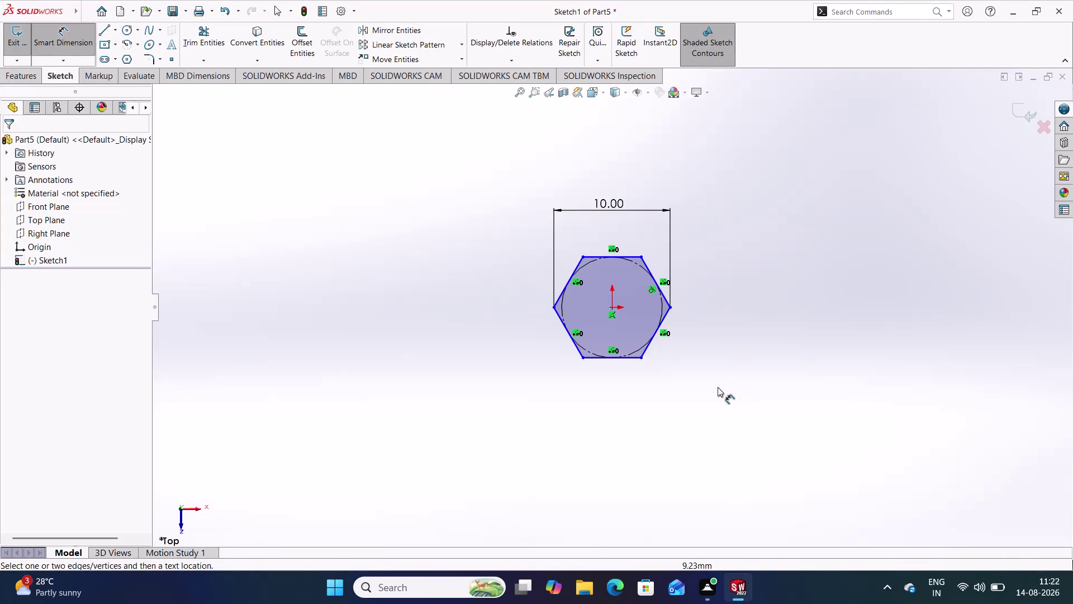
Add a Horizontal relation between the hexagon's left and right corners and close the sketch.
click(717, 387)
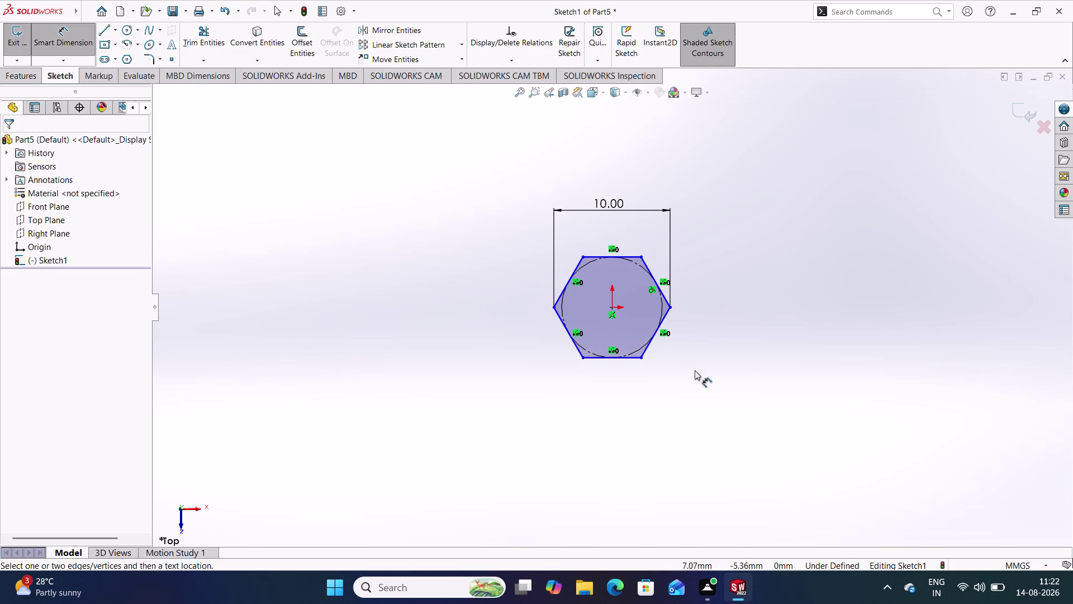
right_drag(711, 385, 715, 238)
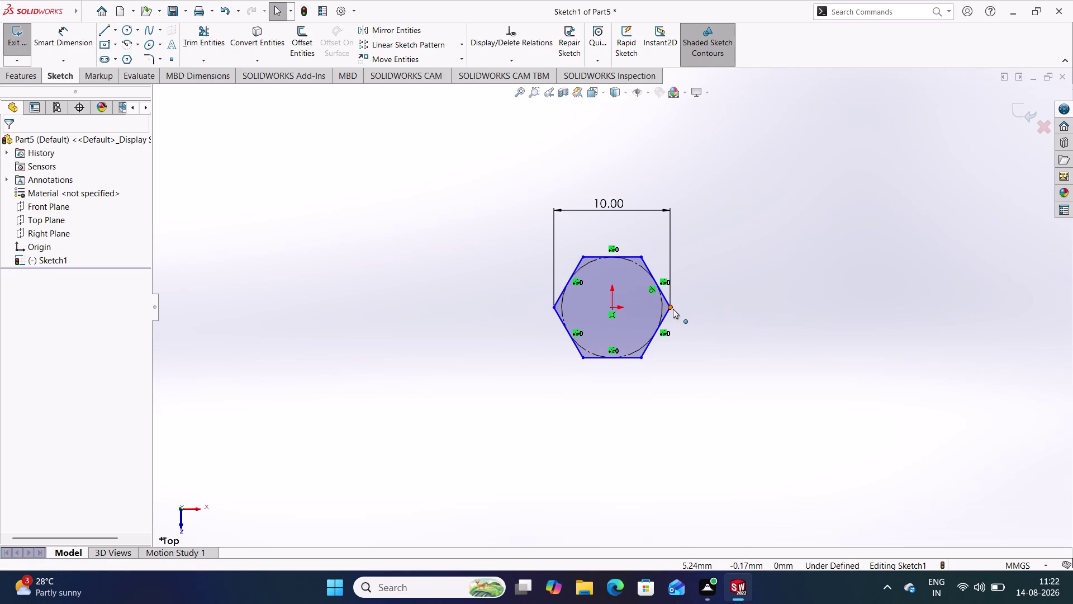
click(673, 309)
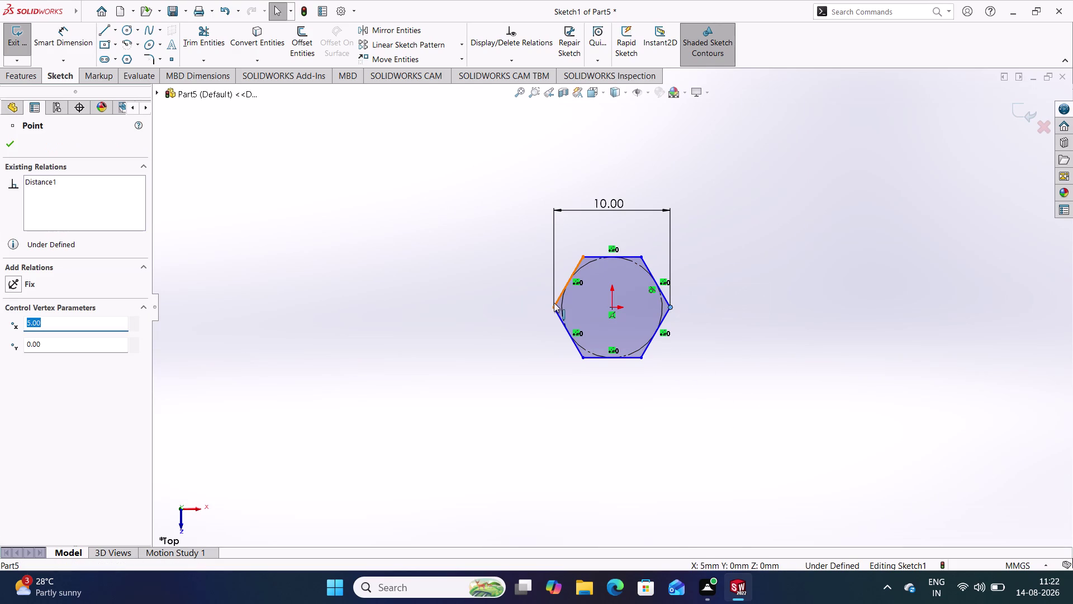
click(555, 308)
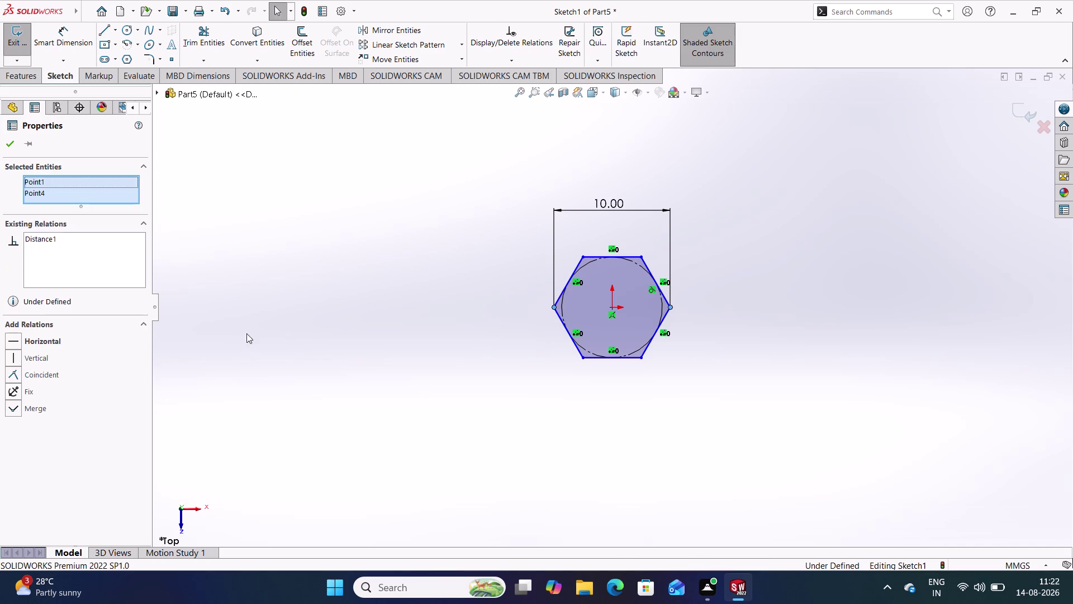
click(40, 343)
click(357, 304)
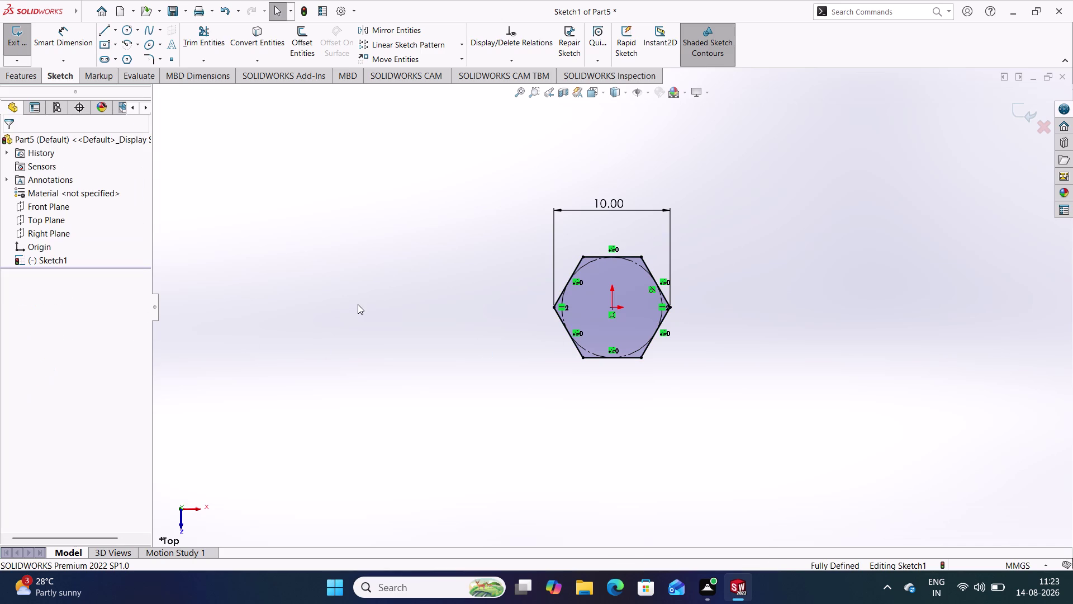
click(1022, 122)
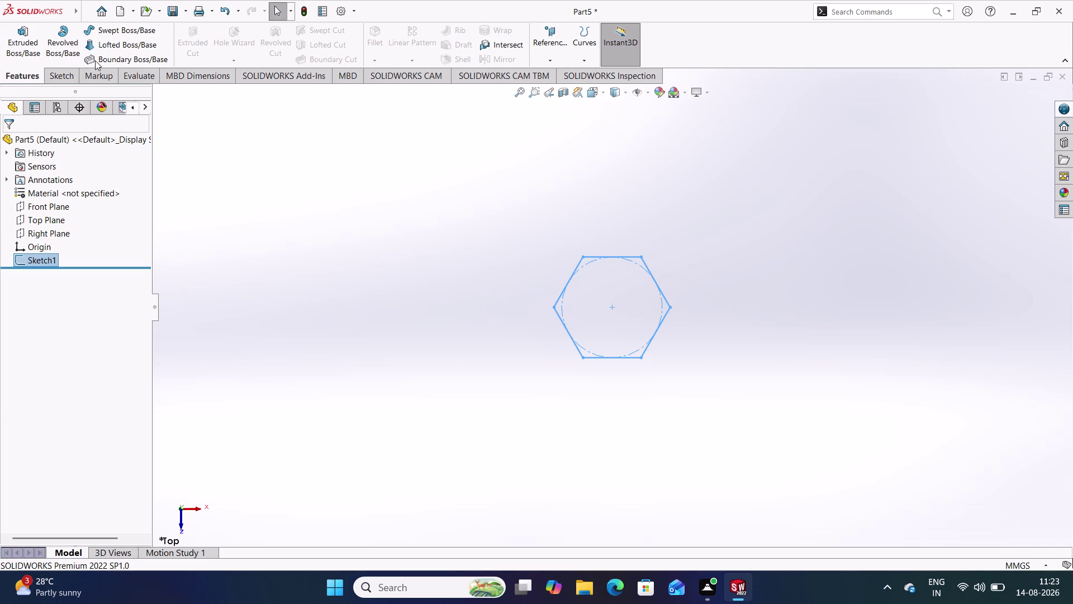
Reopen the sketch, move the 10.00 width dimension higher above the hexagon, and exit.
double_click(658, 284)
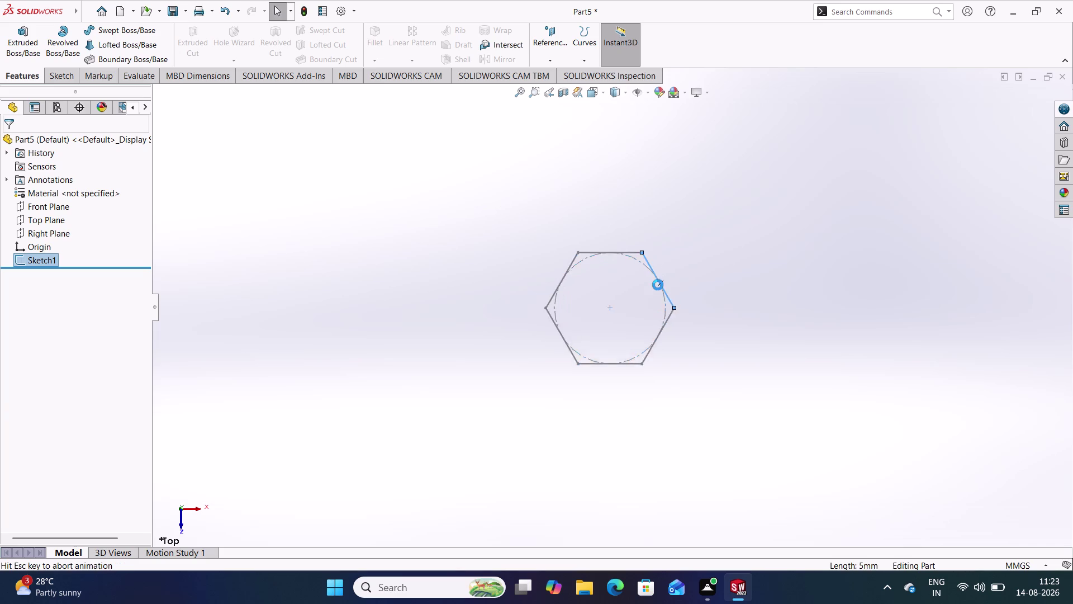
scroll(up, 3)
scroll(up, 3)
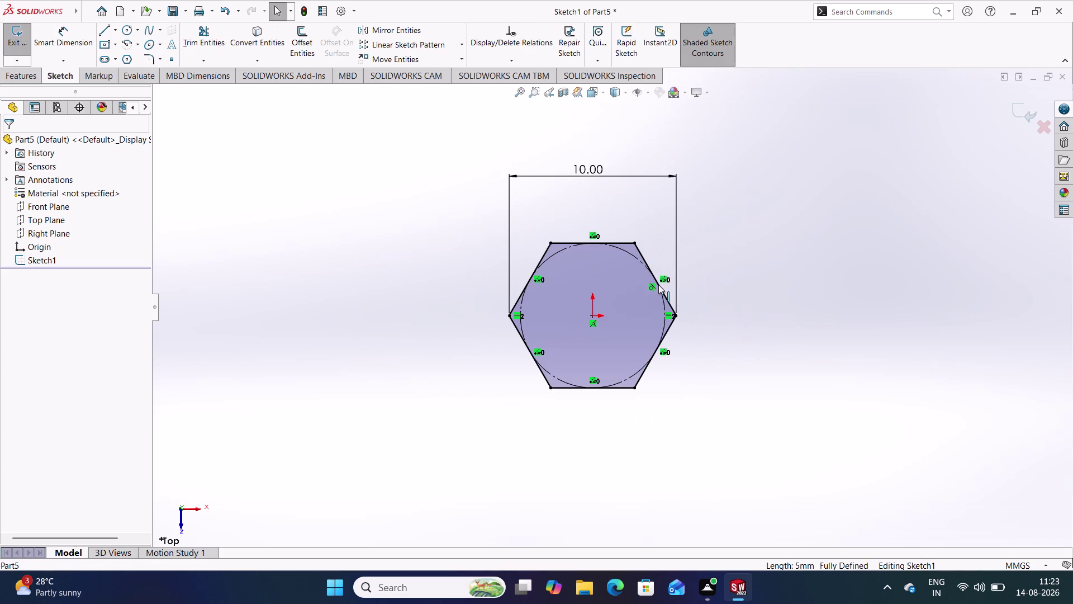
click(747, 257)
drag(589, 168, 594, 195)
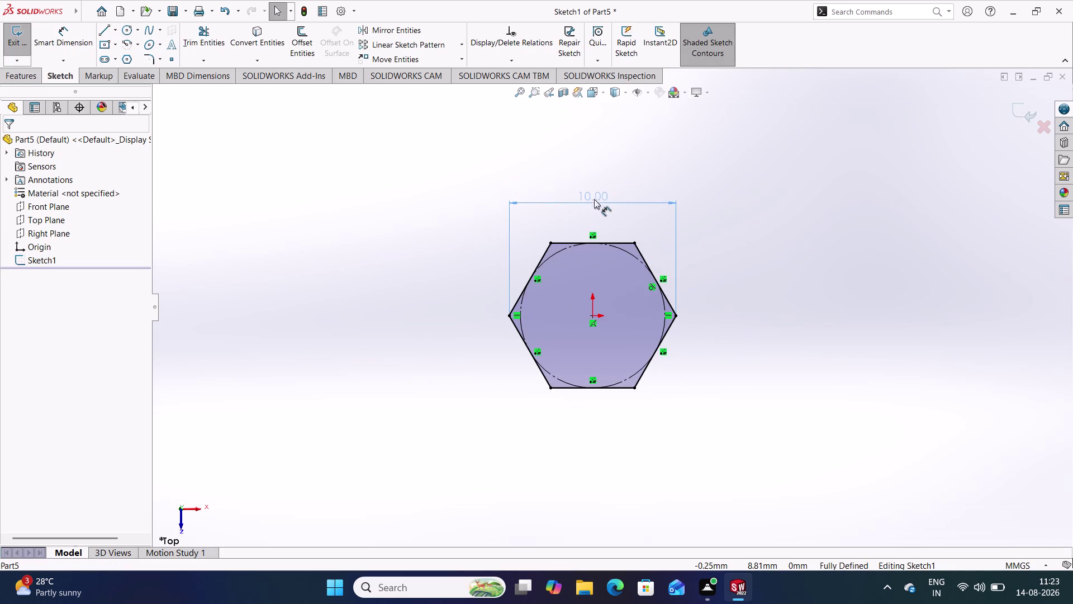
drag(593, 195, 594, 201)
click(854, 212)
click(1020, 119)
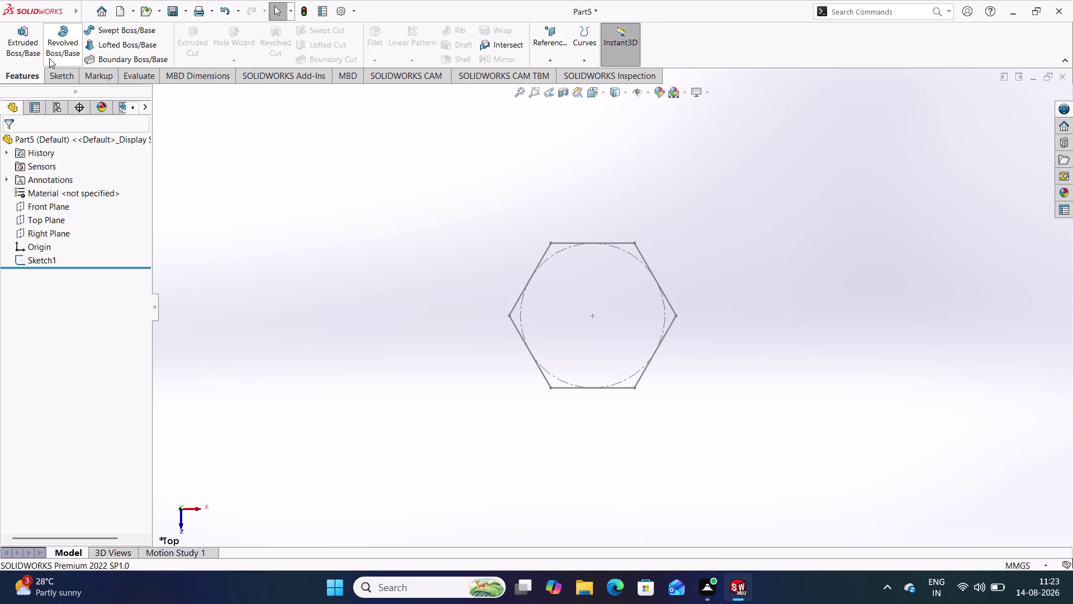
Extrude the hexagon sketch 4 mm in the reversed direction, then select the head's top face.
click(21, 48)
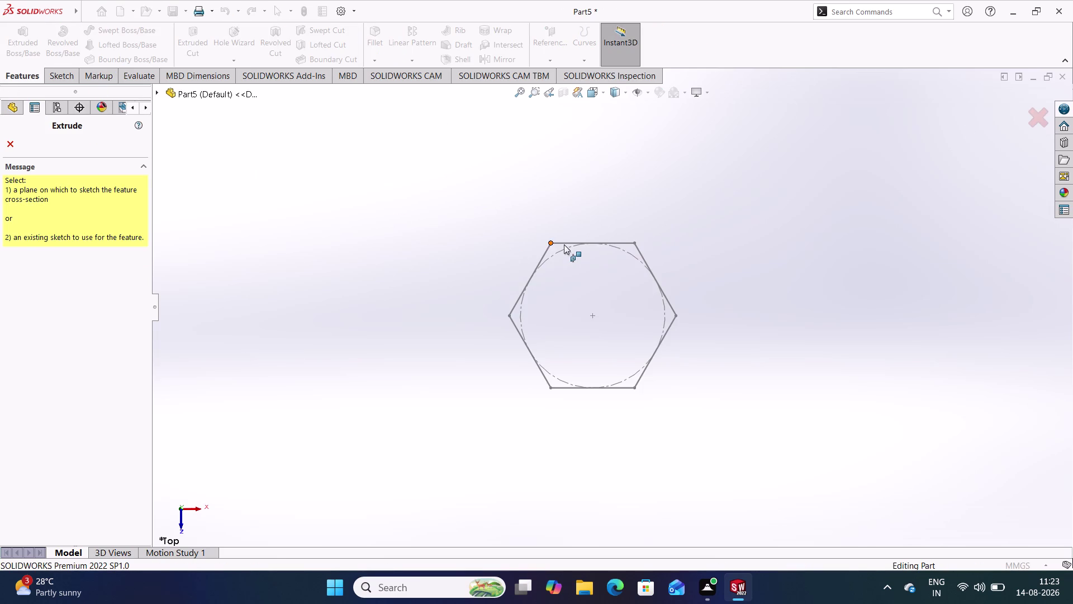
click(564, 244)
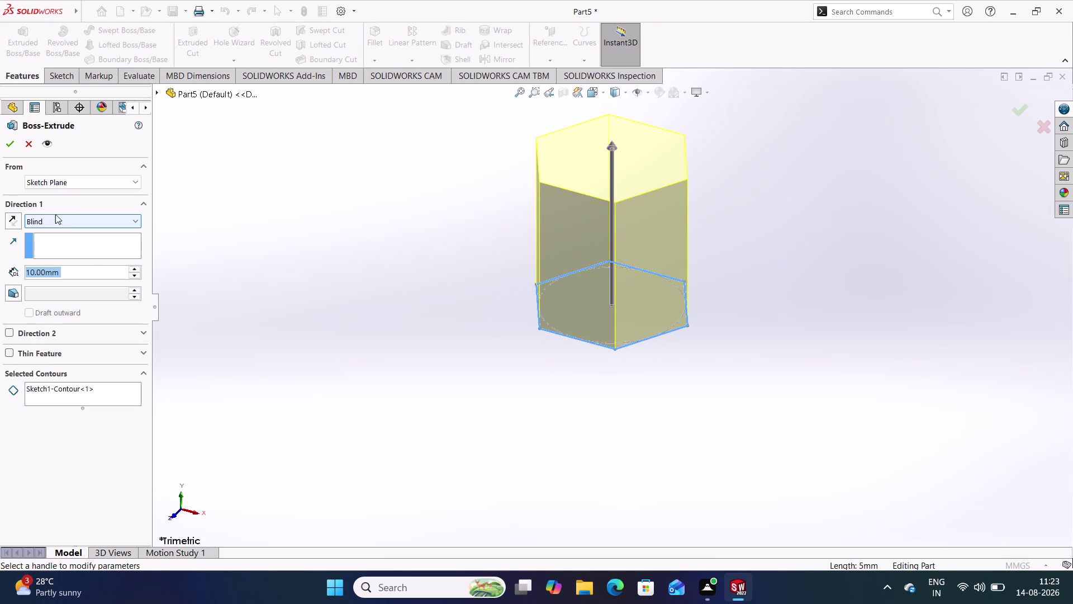
click(11, 228)
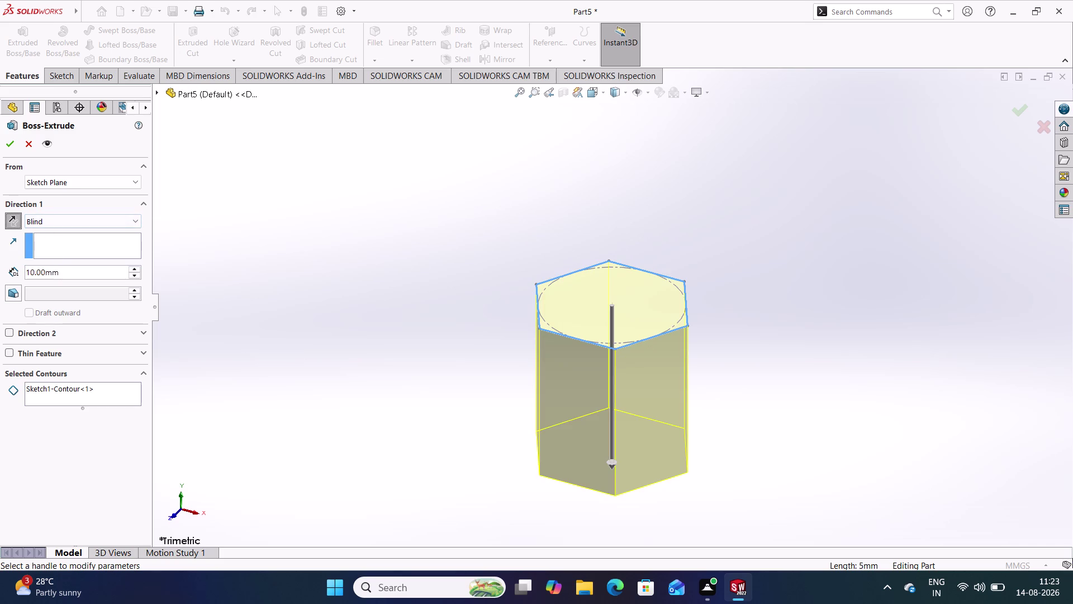
drag(63, 273, 14, 272)
key(4)
key(Return)
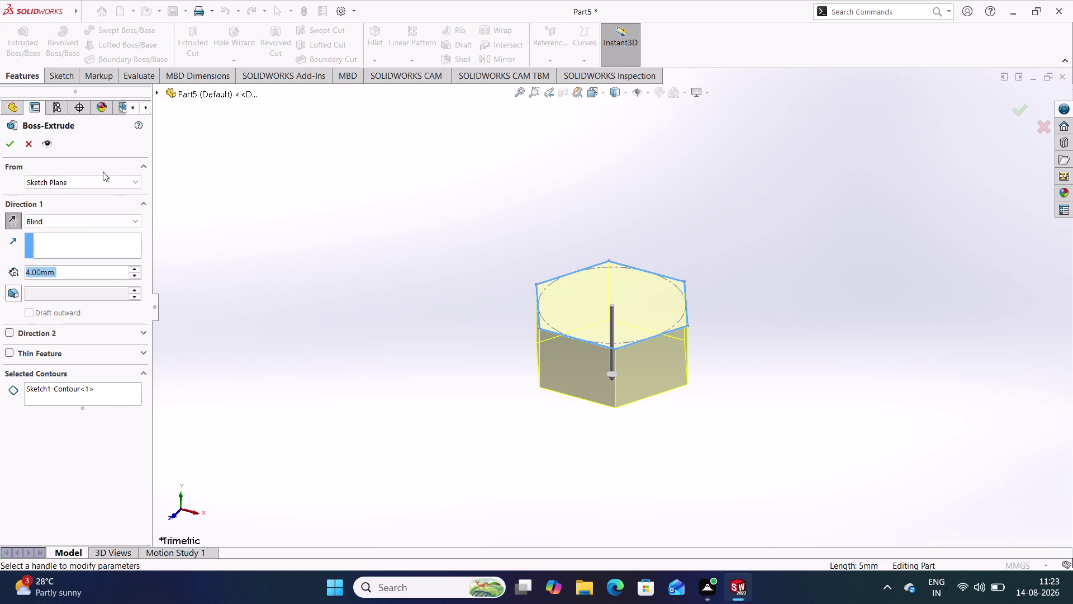
click(795, 235)
click(1020, 108)
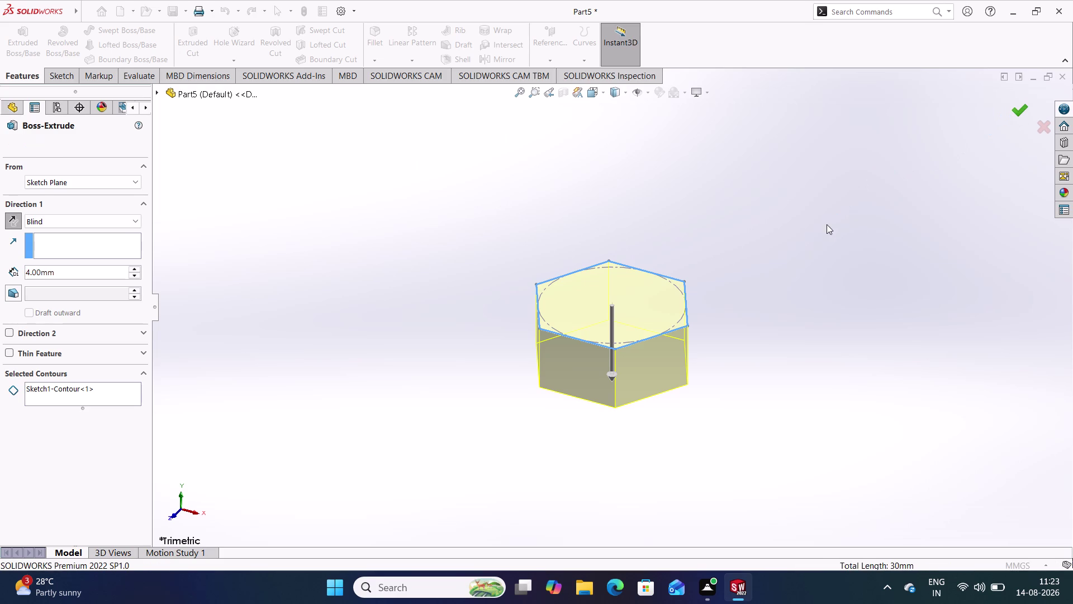
click(788, 254)
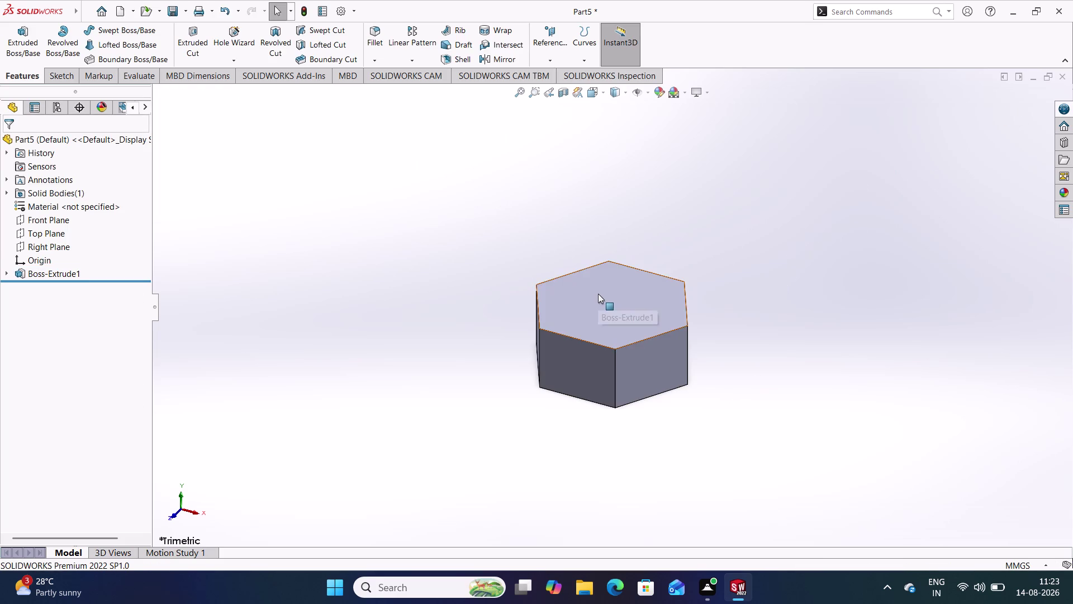
click(598, 294)
Start a sketch on the head's top face and draw a circle centred on the origin.
click(648, 263)
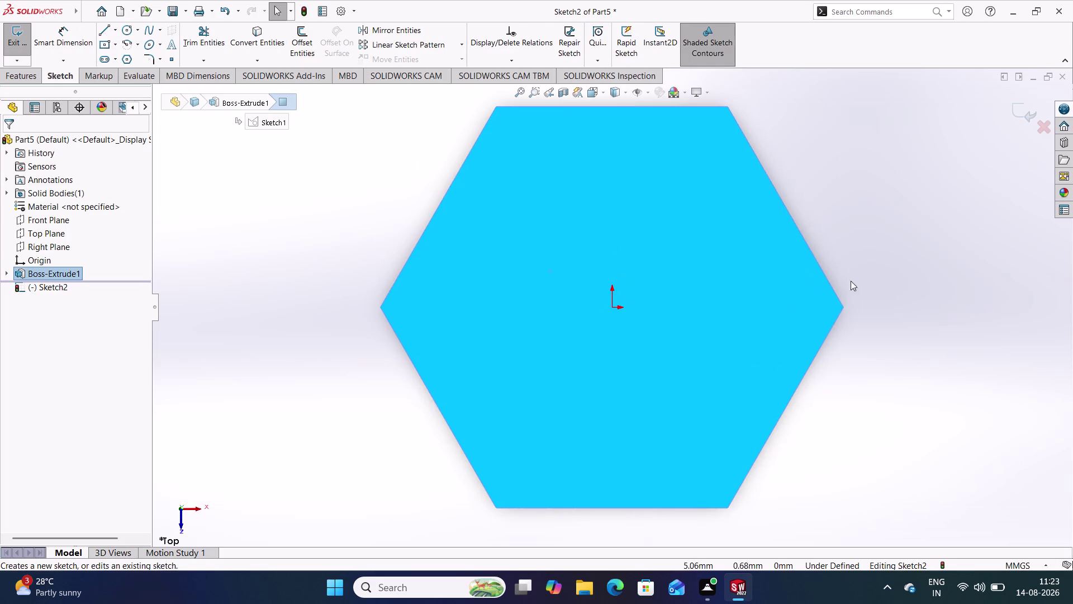
click(883, 303)
scroll(up, 3)
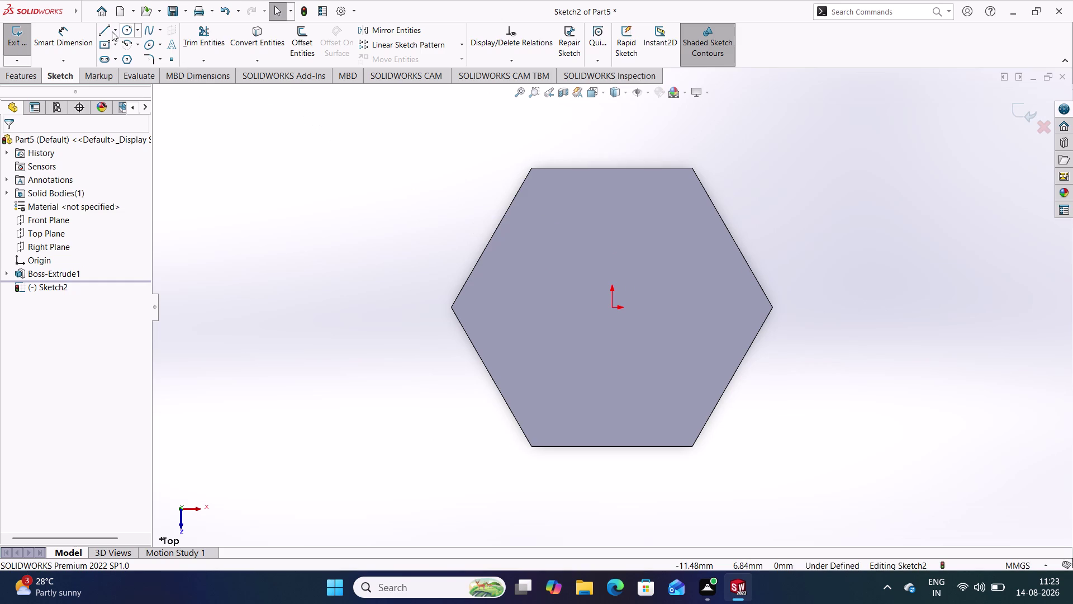
click(124, 26)
click(613, 309)
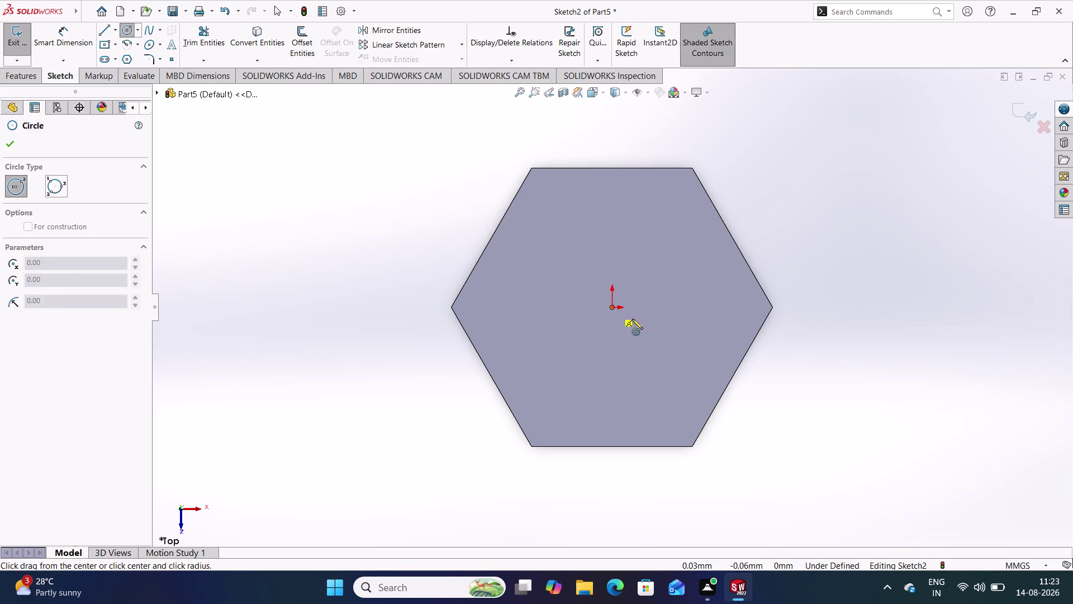
click(653, 354)
right_drag(835, 430, 856, 232)
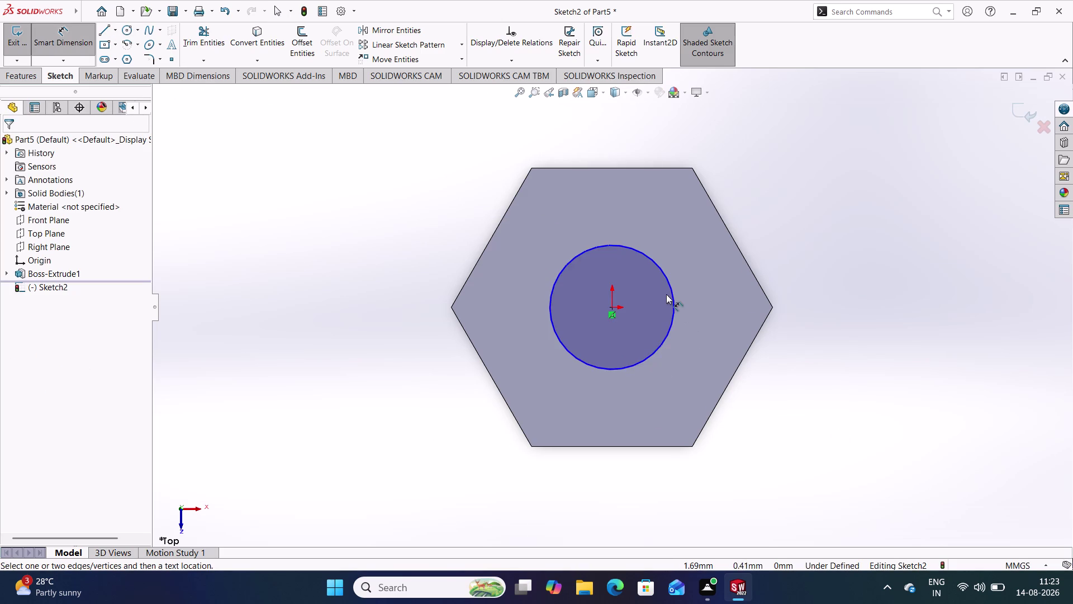
Dimension the circle's diameter at 5 and exit the sketch.
click(671, 290)
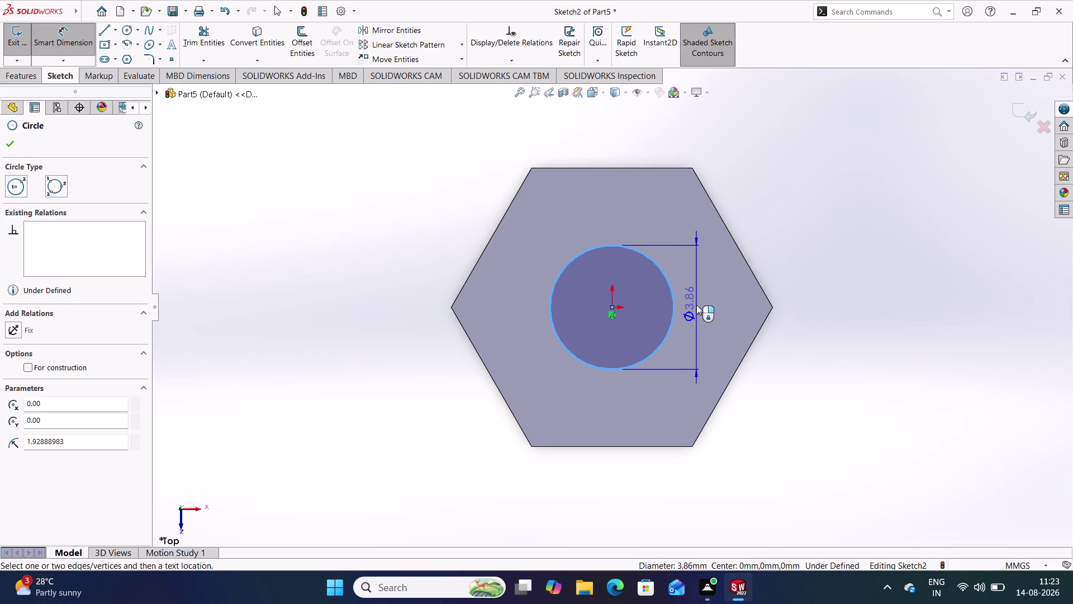
click(697, 304)
key(5)
key(Return)
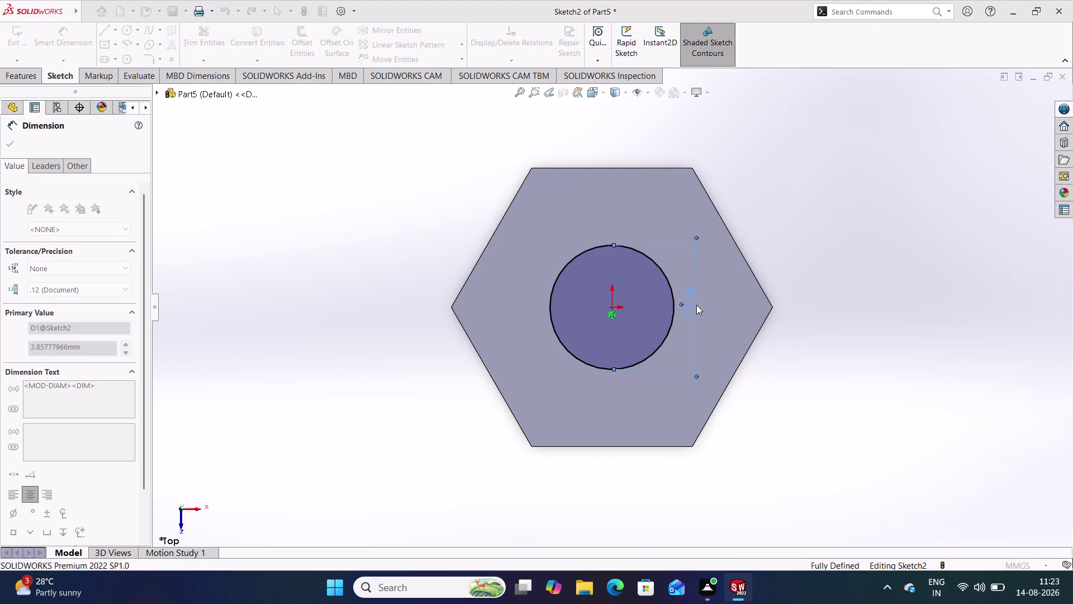
click(1017, 112)
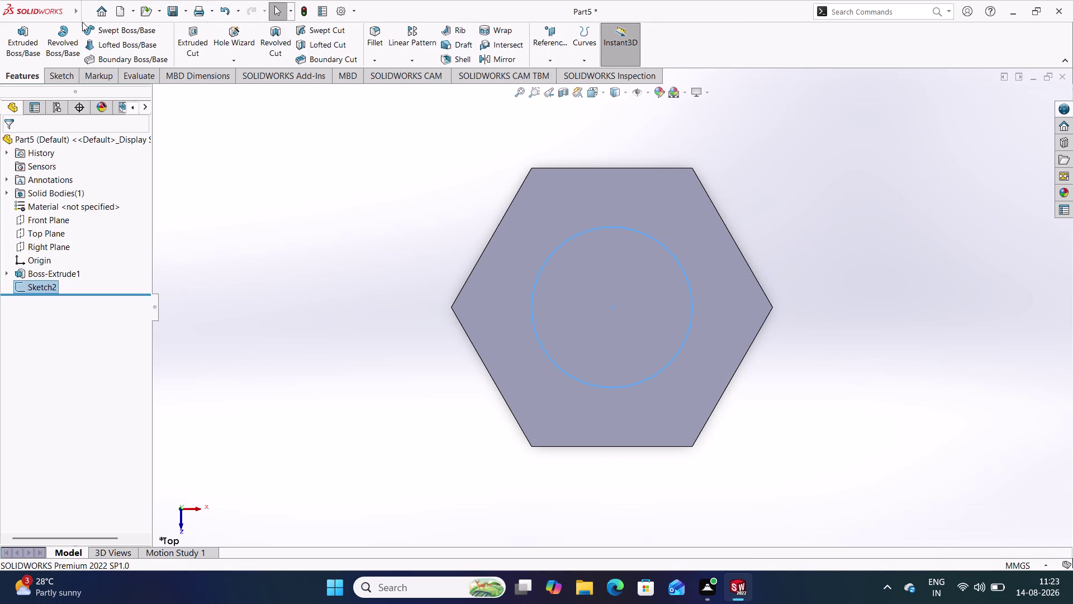
click(27, 44)
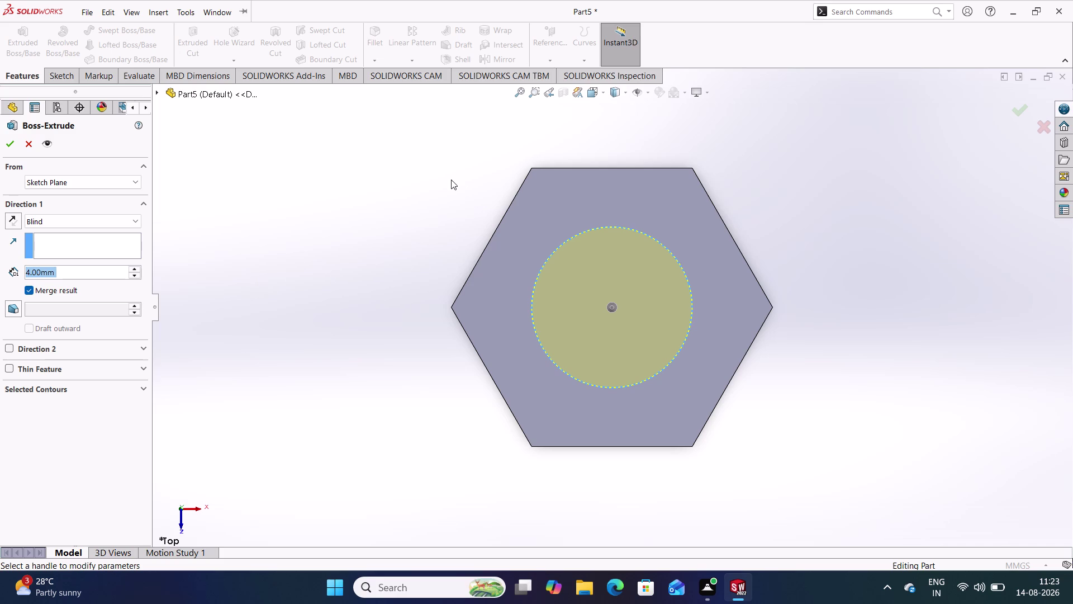
Extrude the circle 13 mm to form the shank, checking the preview in isometric view.
text(13)
key(Return)
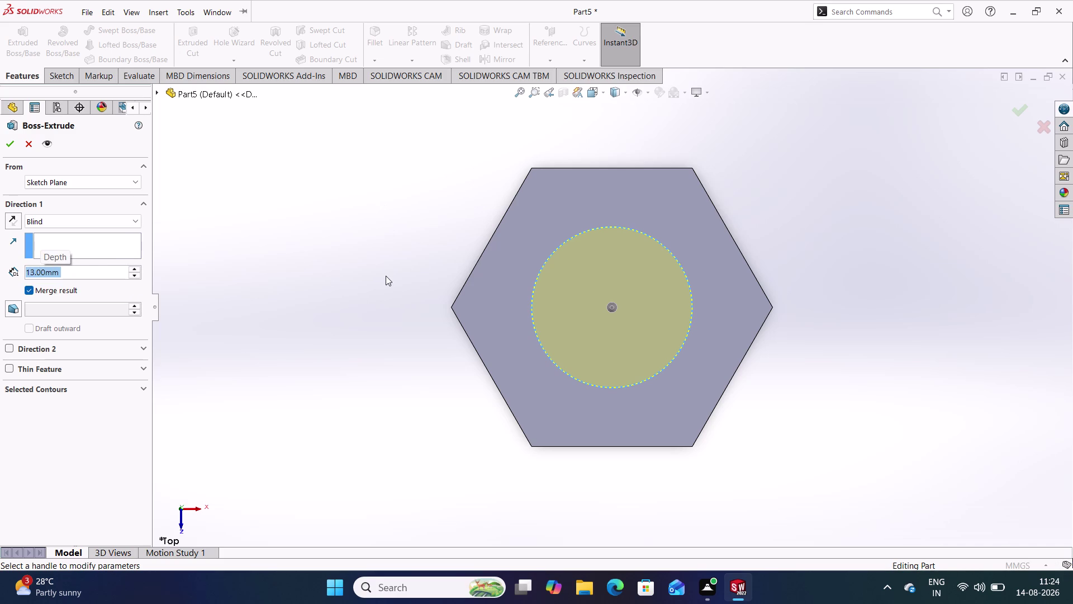
middle_drag(385, 275, 423, 170)
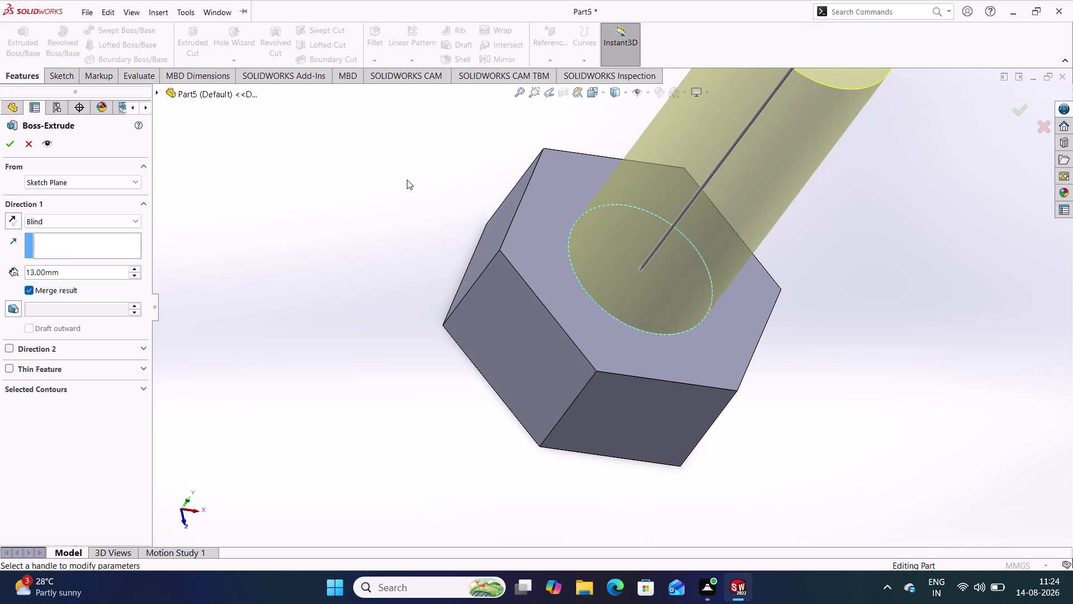
key(ctrl+7)
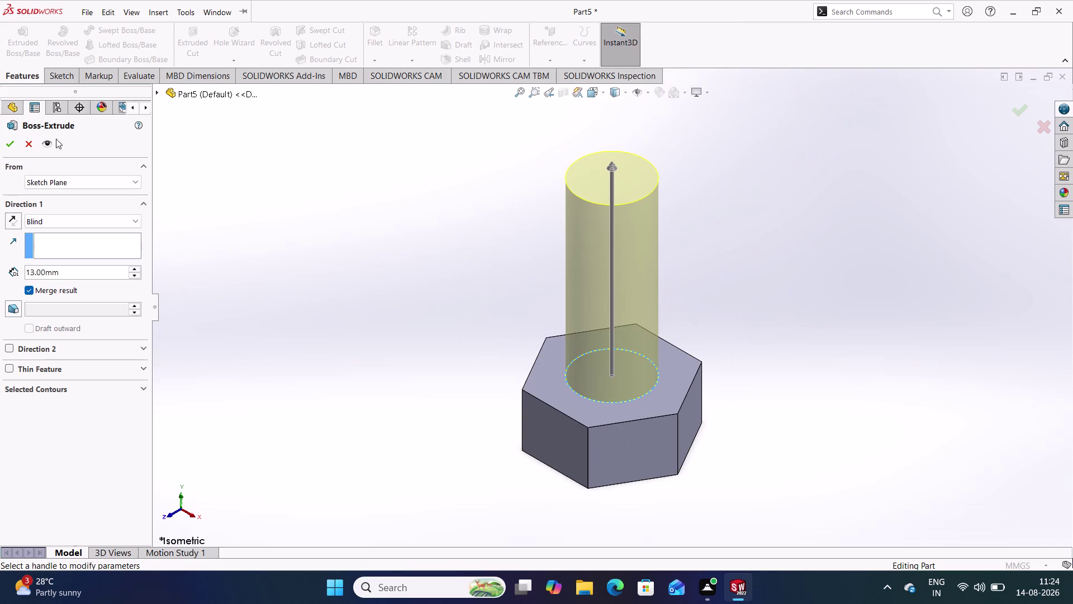
click(10, 217)
click(9, 146)
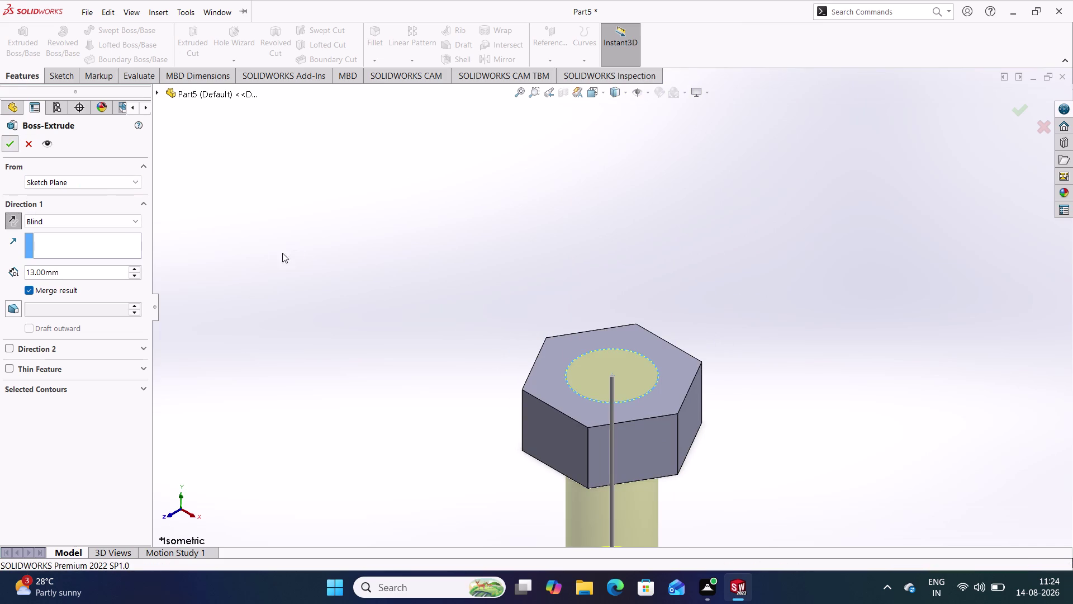
click(718, 274)
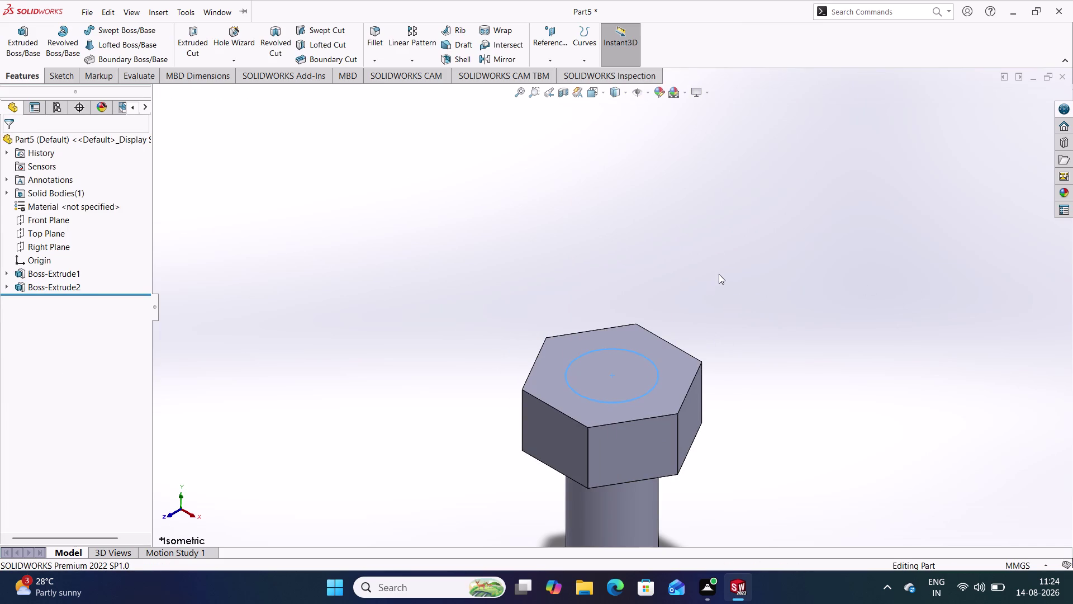
Fit the whole bolt in isometric view and start a sketch on the Front Plane.
key(ctrl+7)
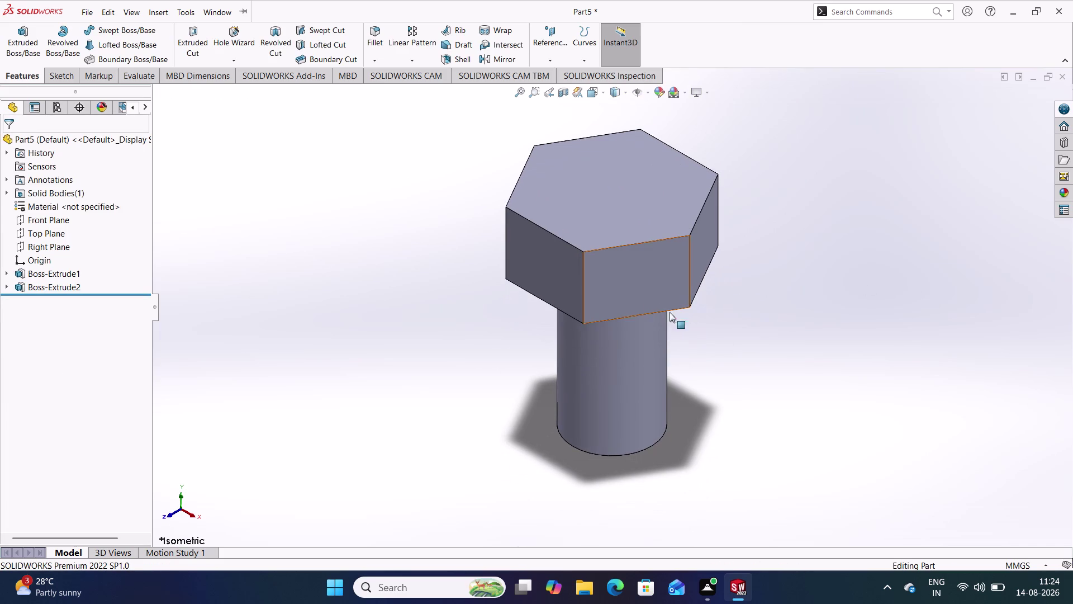
click(786, 351)
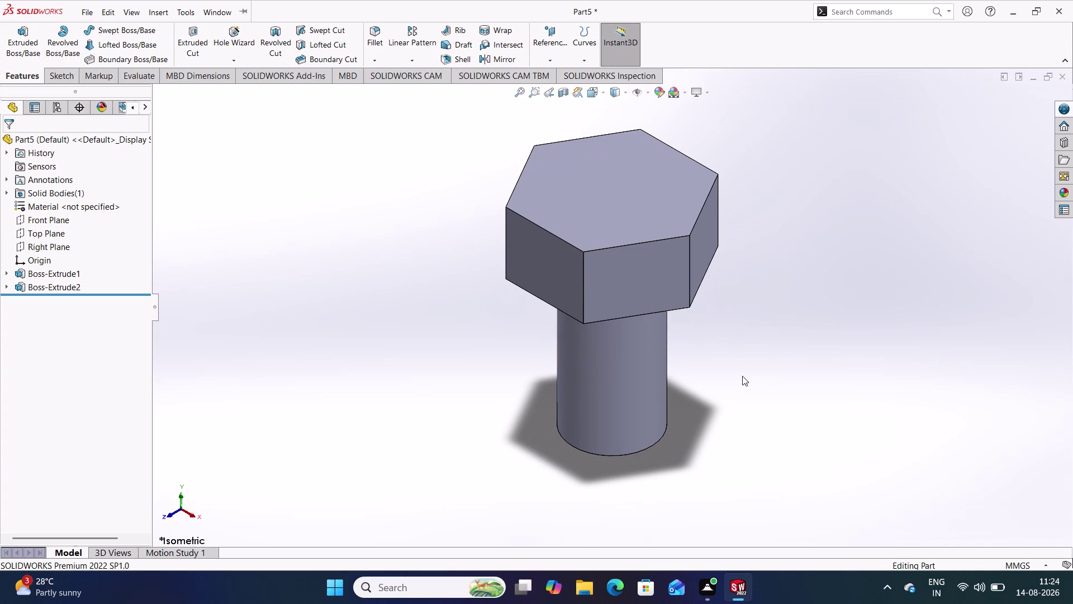
click(64, 220)
click(74, 204)
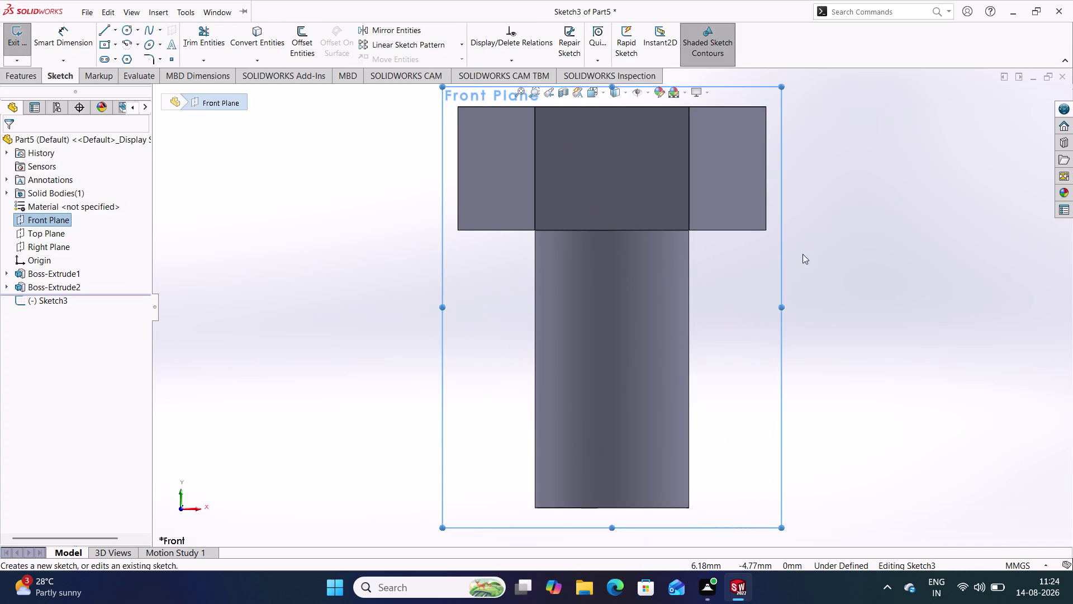
Draw a closed three-line triangle on the Front Plane to the right of the bolt head.
click(836, 260)
scroll(up, 3)
scroll(up, 3)
scroll(down, 3)
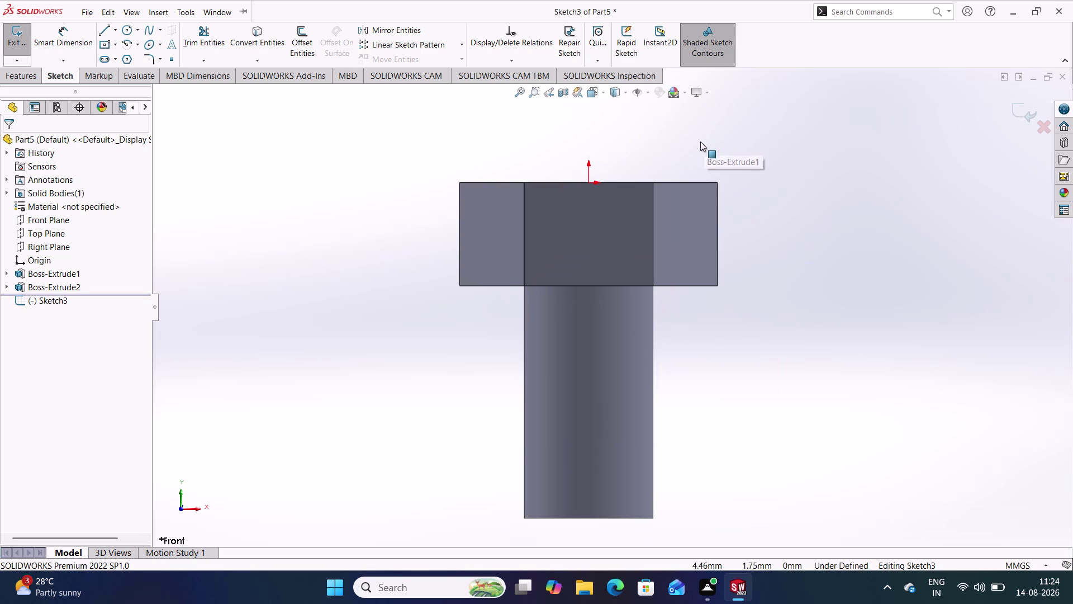
click(104, 29)
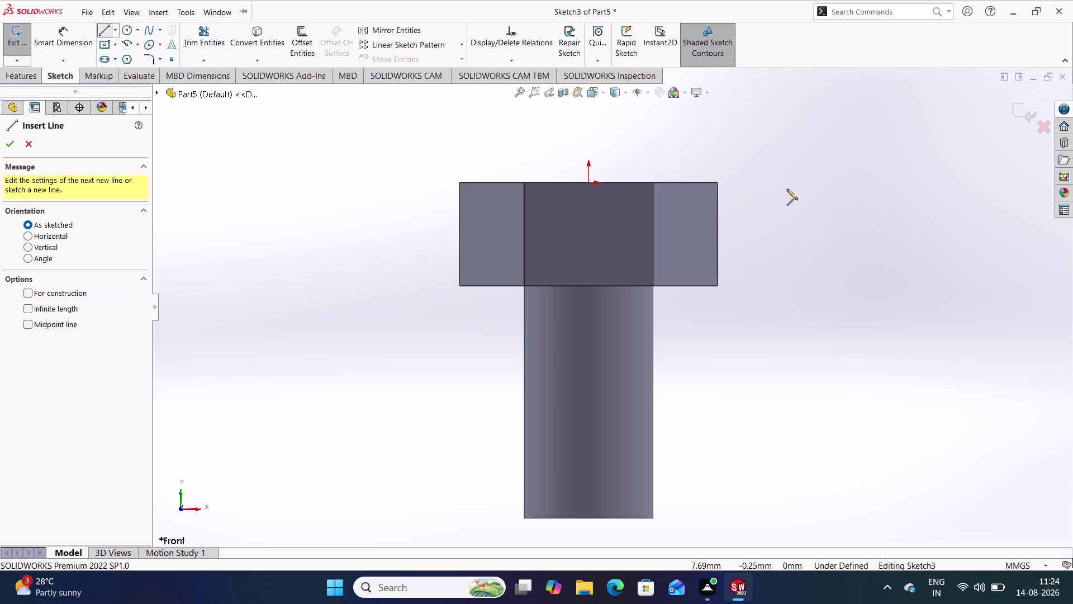
click(787, 189)
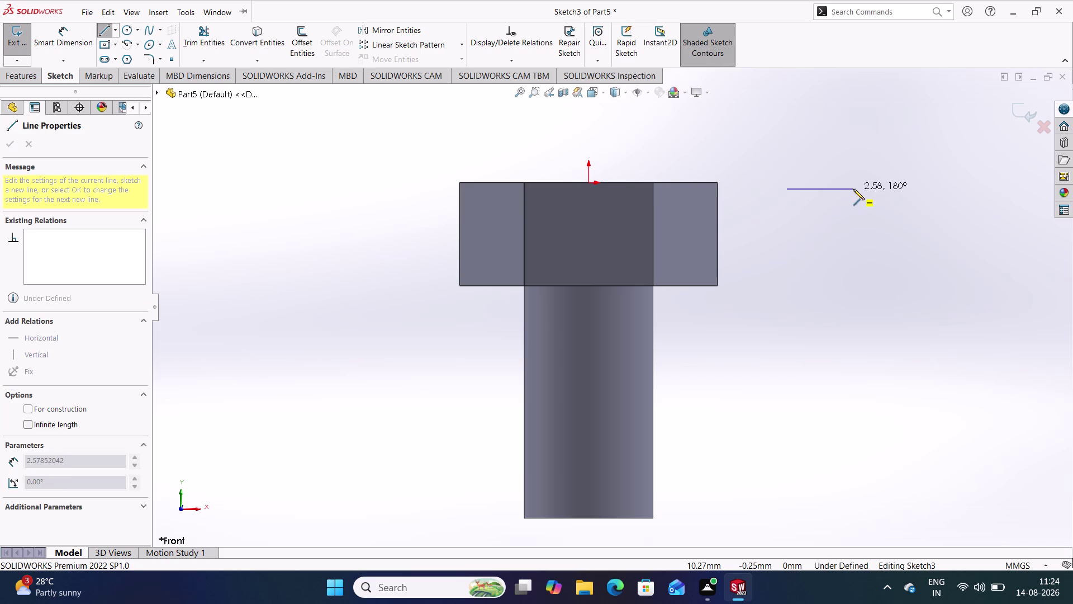
click(854, 189)
click(852, 229)
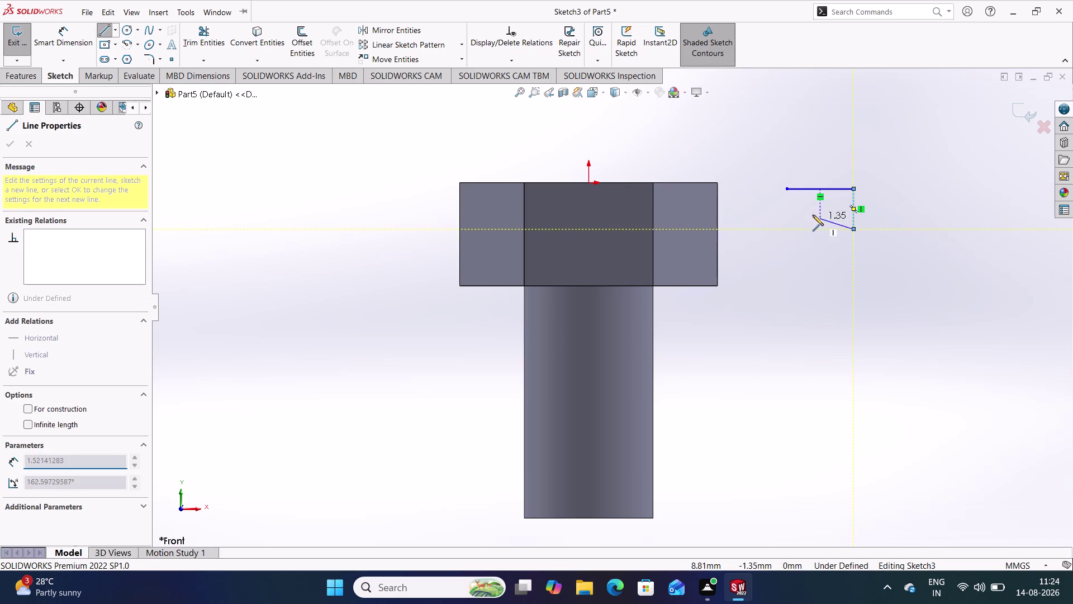
click(787, 187)
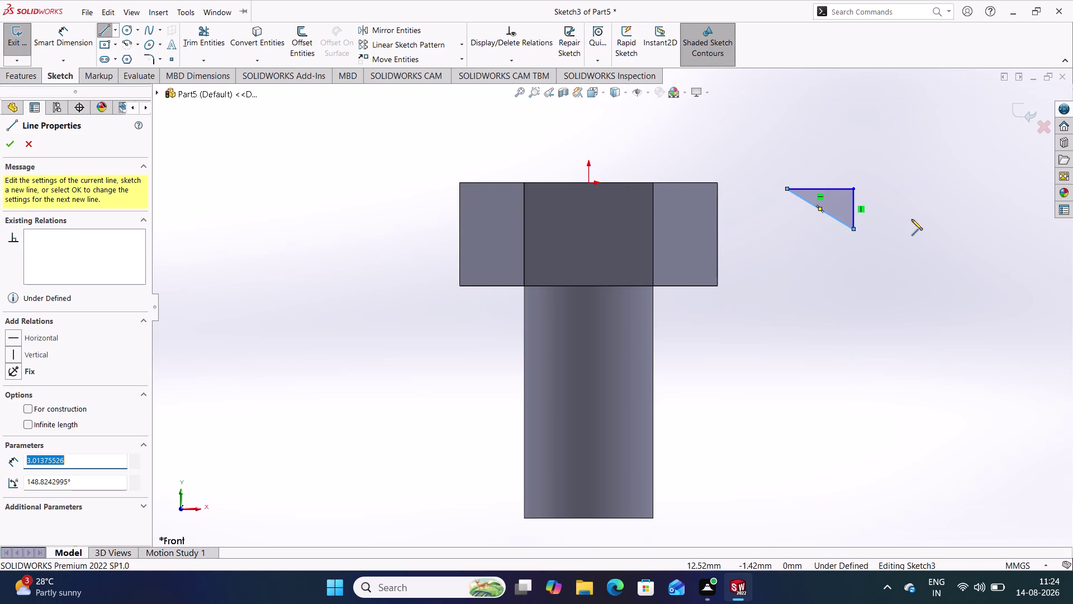
Dimension the triangle's vertical leg, first entering 5 mm.
right_click(912, 219)
click(944, 232)
right_drag(914, 284, 904, 177)
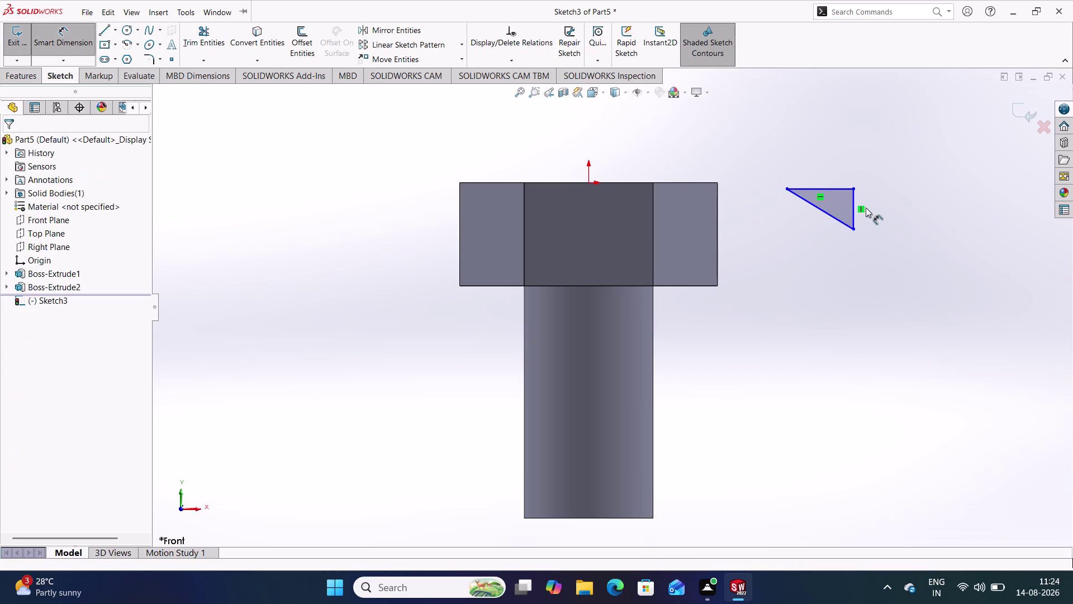
click(857, 198)
click(853, 196)
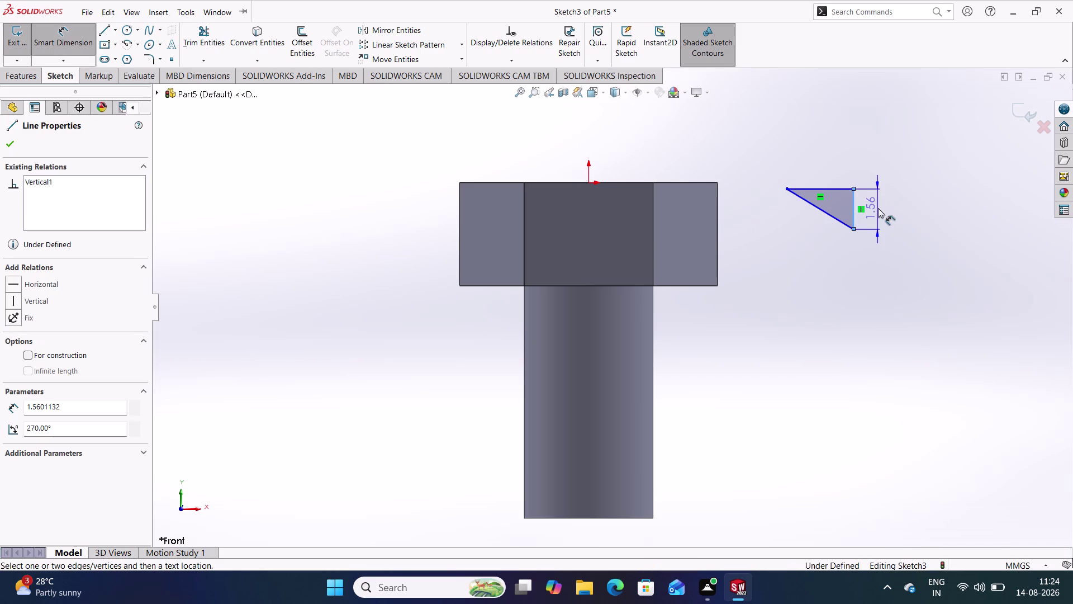
click(879, 208)
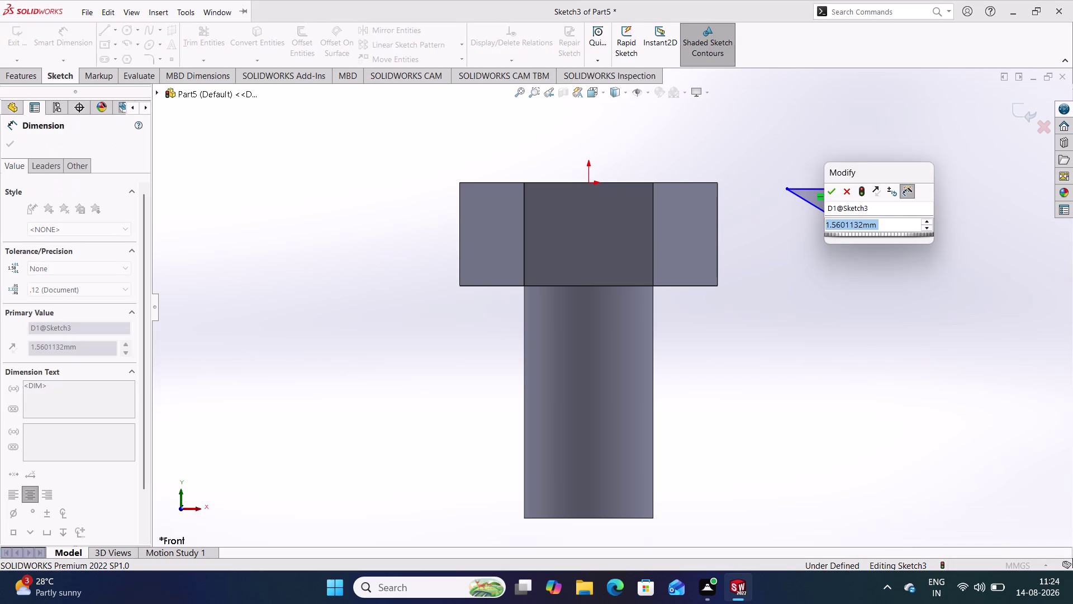
key(5)
key(Return)
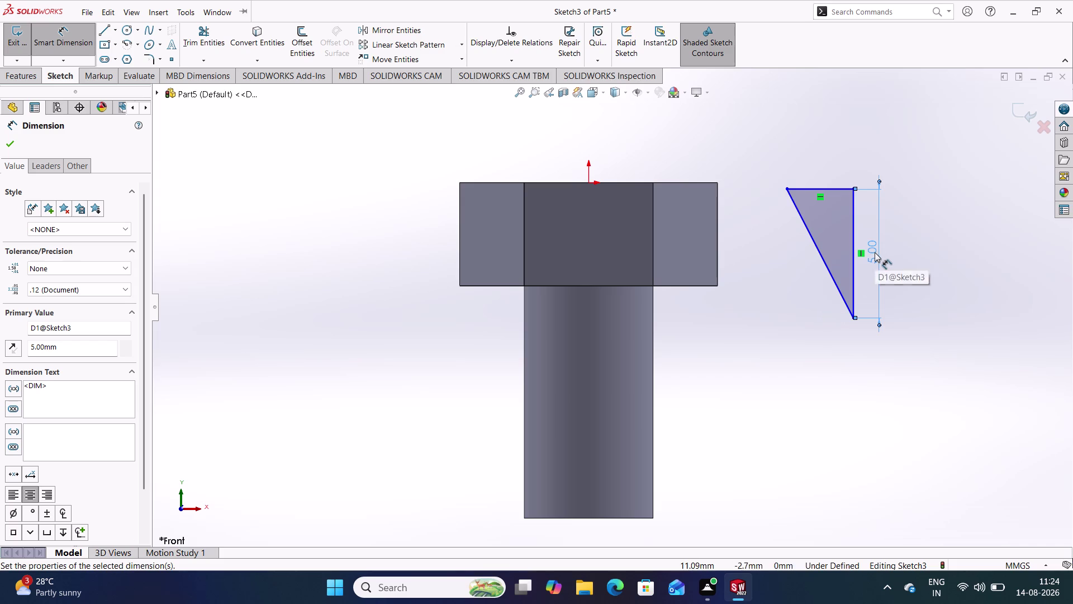
Change the vertical leg dimension to 3 mm, then to 2 mm.
double_click(874, 252)
key(3)
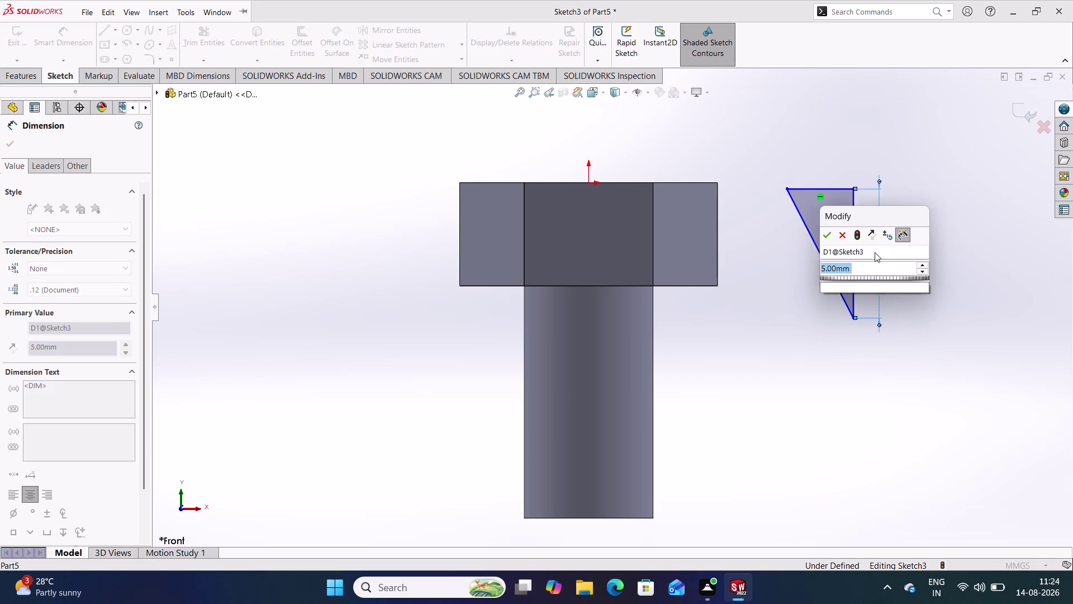
key(Return)
click(926, 241)
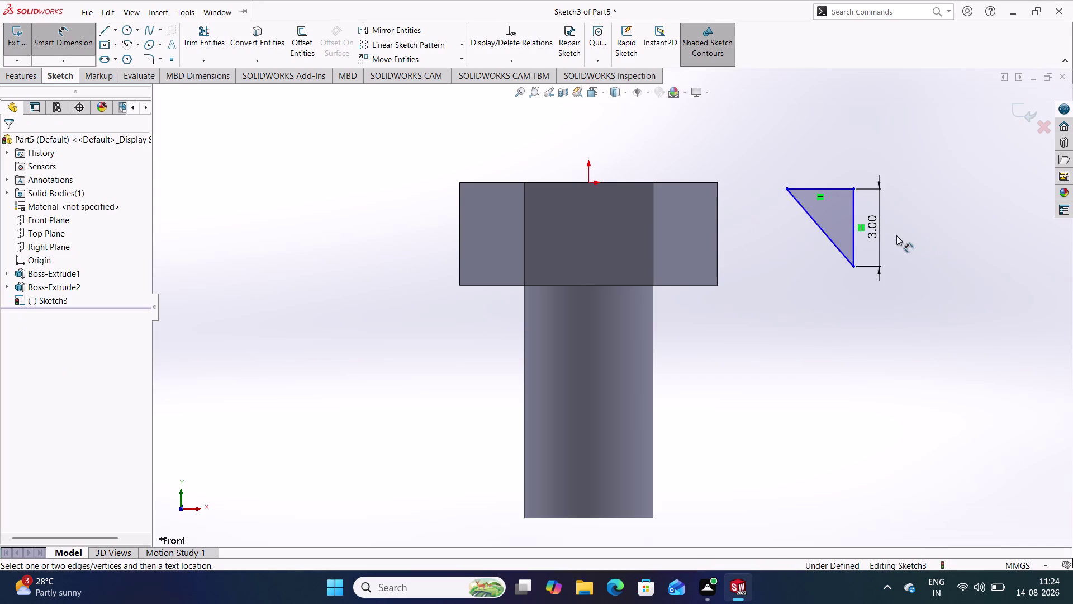
double_click(874, 229)
key(2)
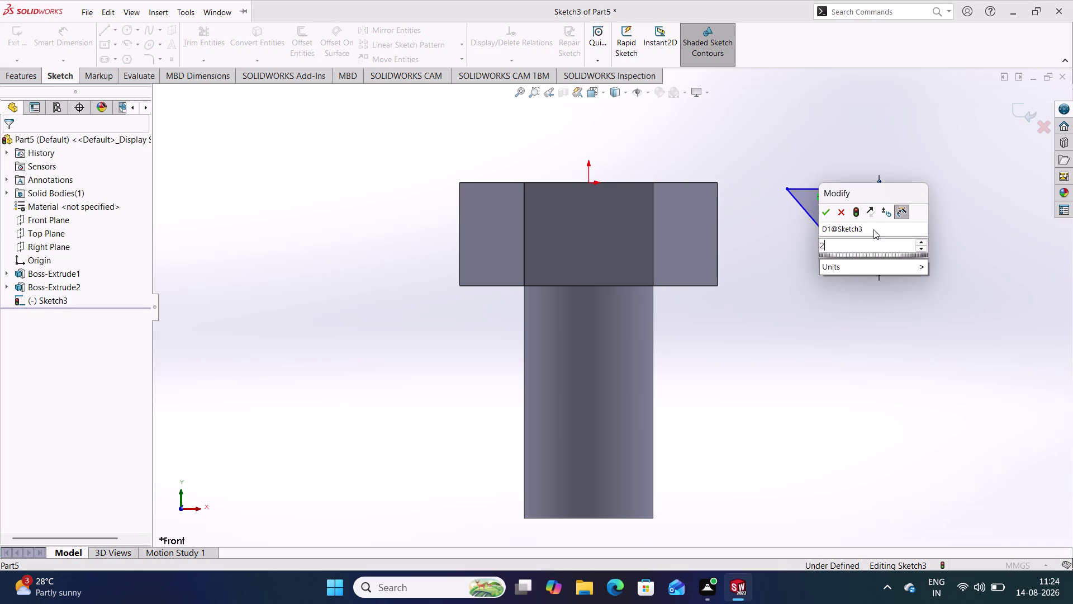
key(Return)
click(961, 232)
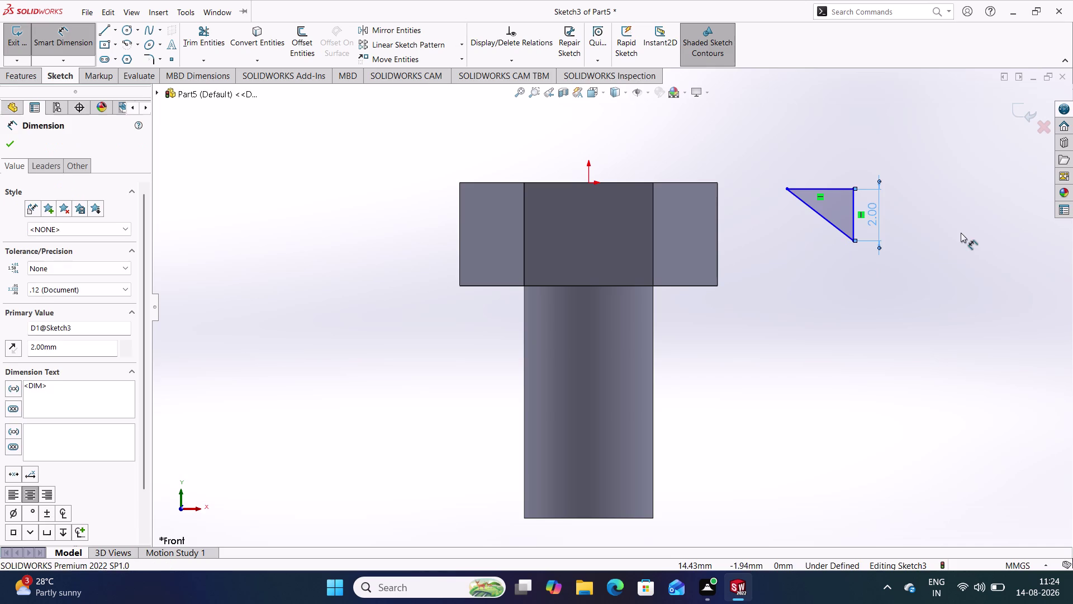
Dimension the triangle's top leg at 3 mm, then correct it to 2 mm.
click(833, 189)
click(822, 165)
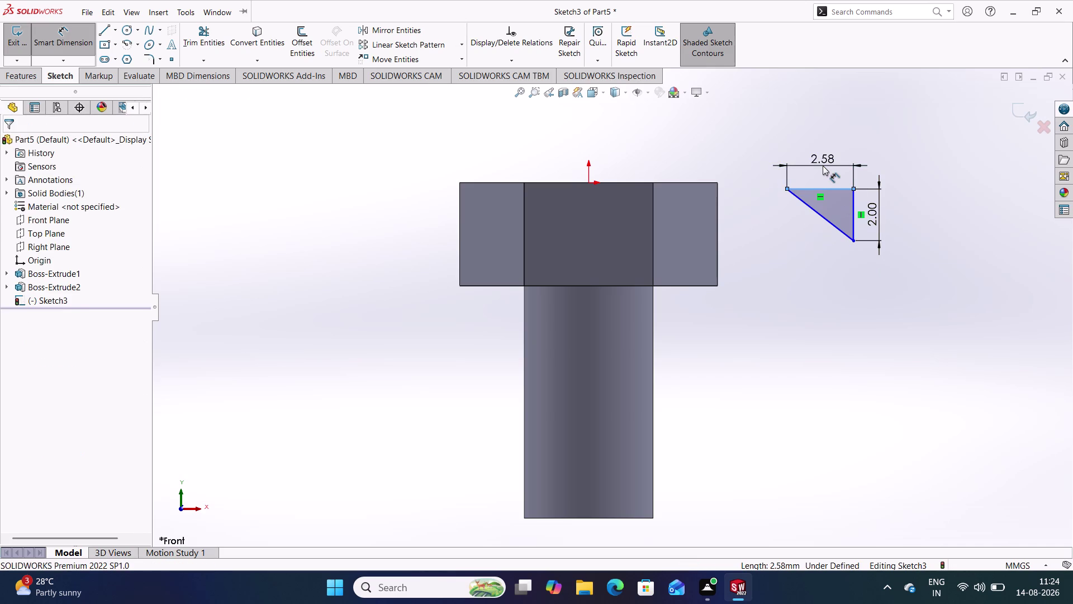
key(3)
key(Return)
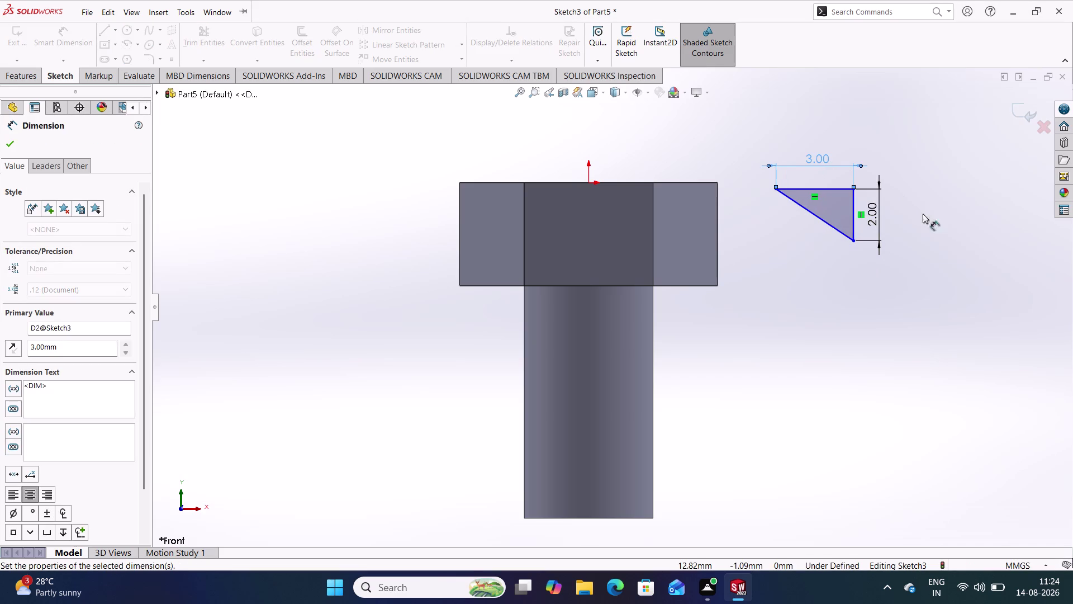
click(946, 229)
double_click(818, 160)
key(2)
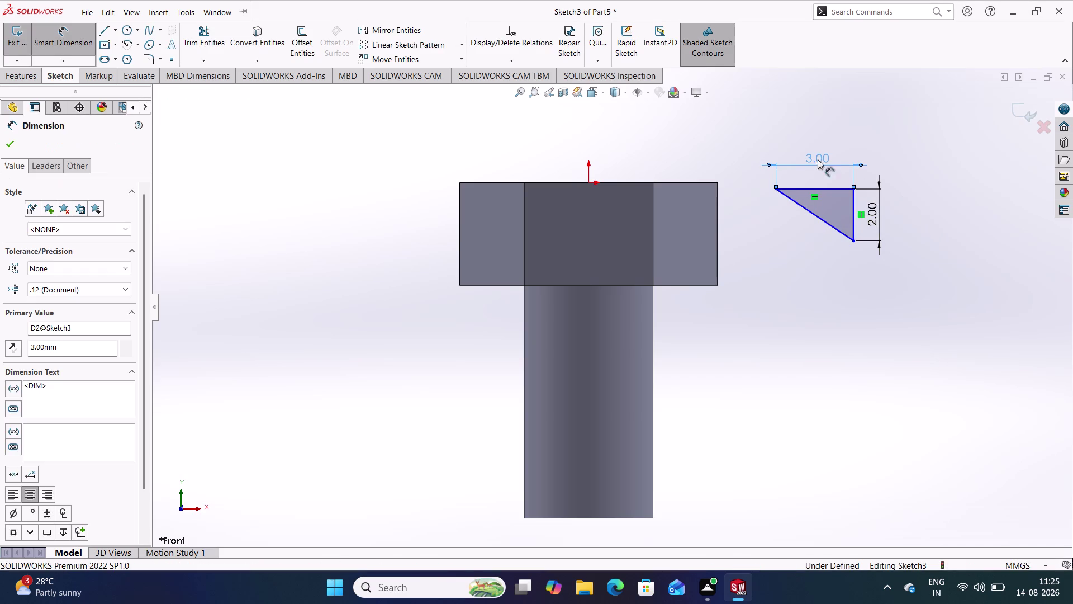
key(Return)
click(942, 210)
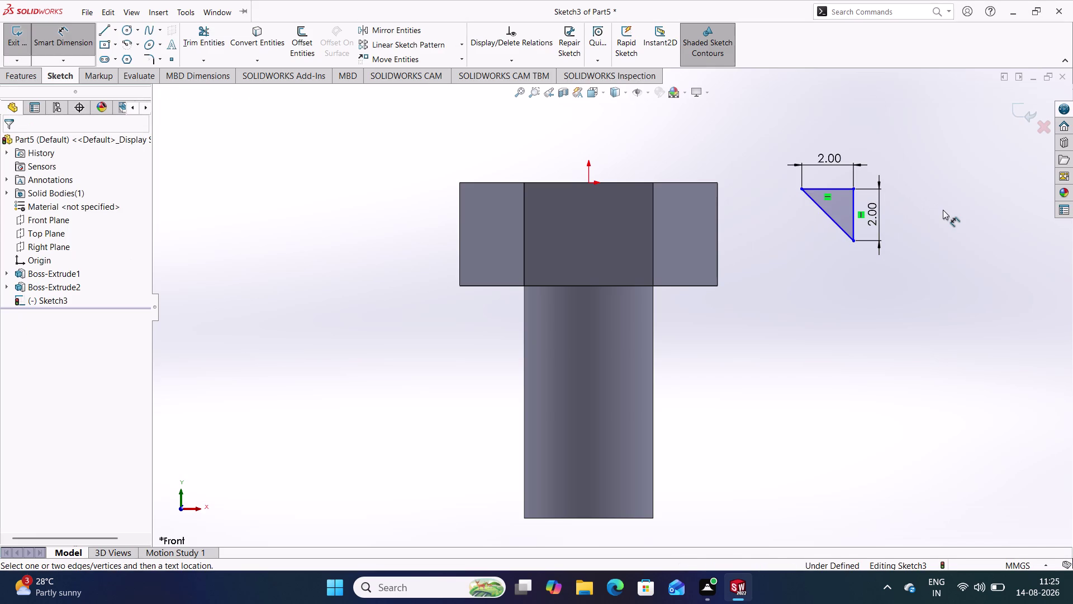
click(853, 192)
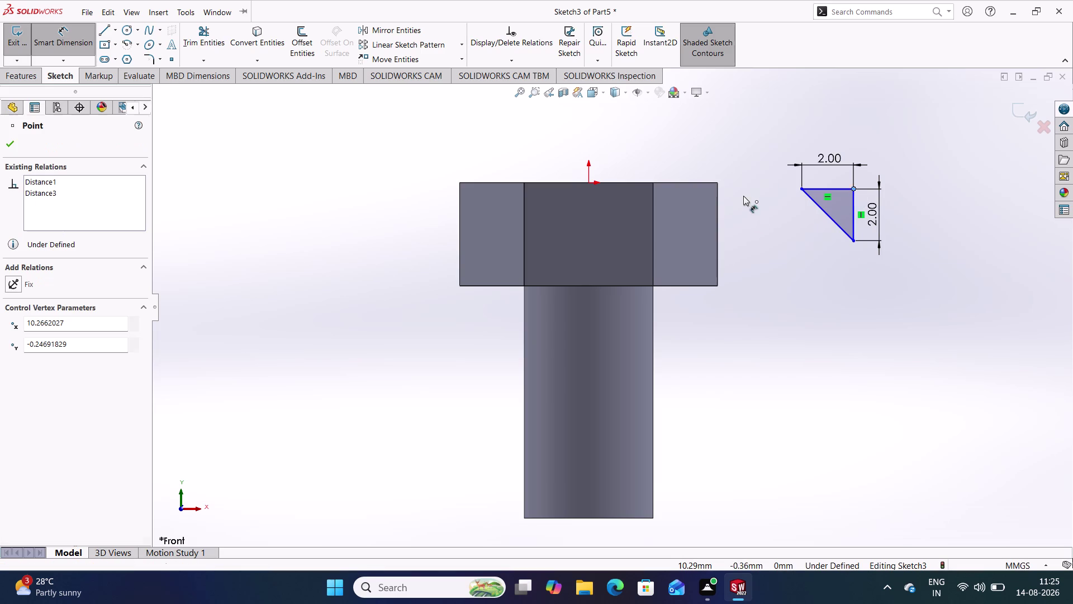
Pick the head's top right corner, then cancel the unwanted distance dimension.
click(717, 182)
right_click(755, 252)
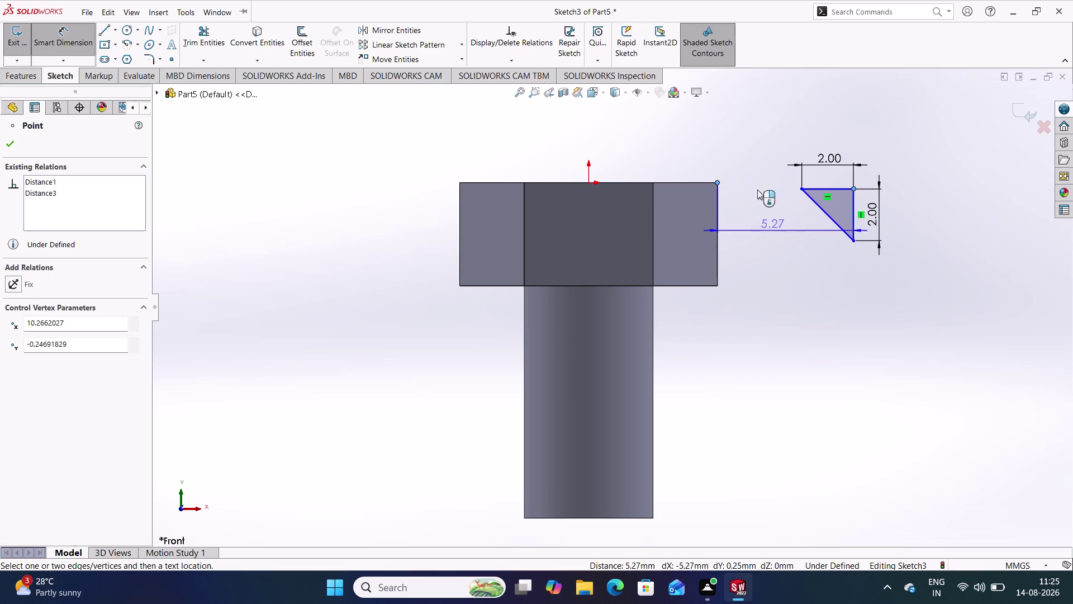
click(66, 37)
click(397, 155)
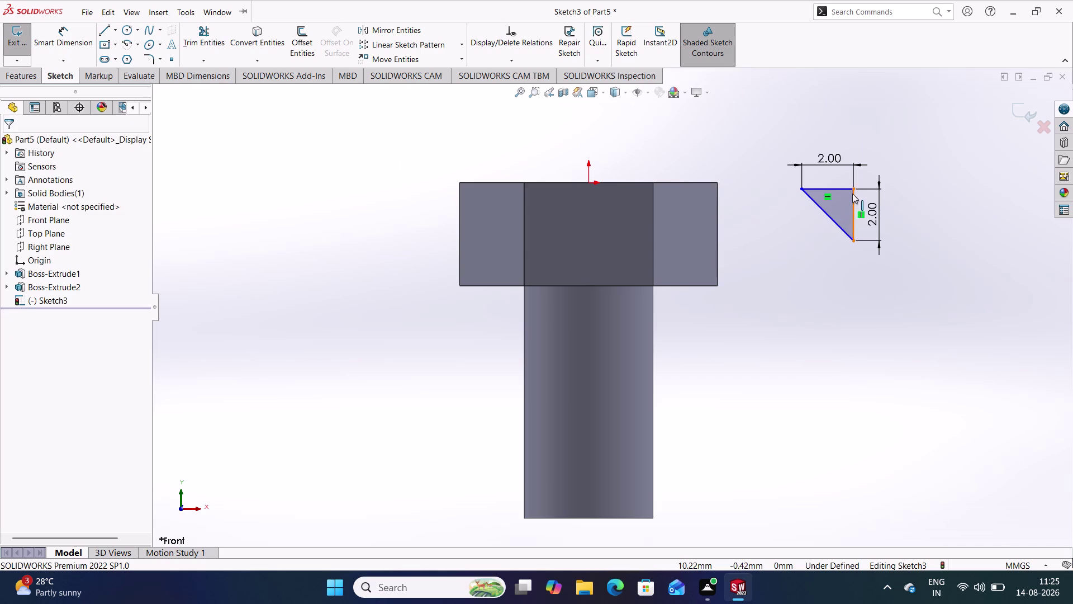
Make the triangle's top right corner coincident with the head's top right corner and exit the sketch.
click(852, 188)
click(718, 184)
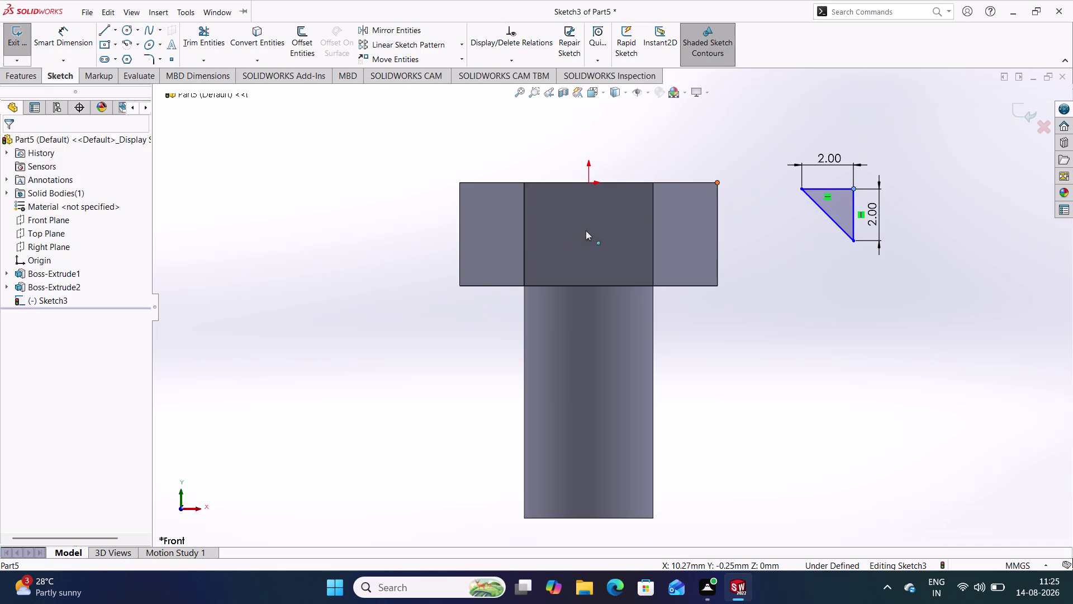
click(32, 372)
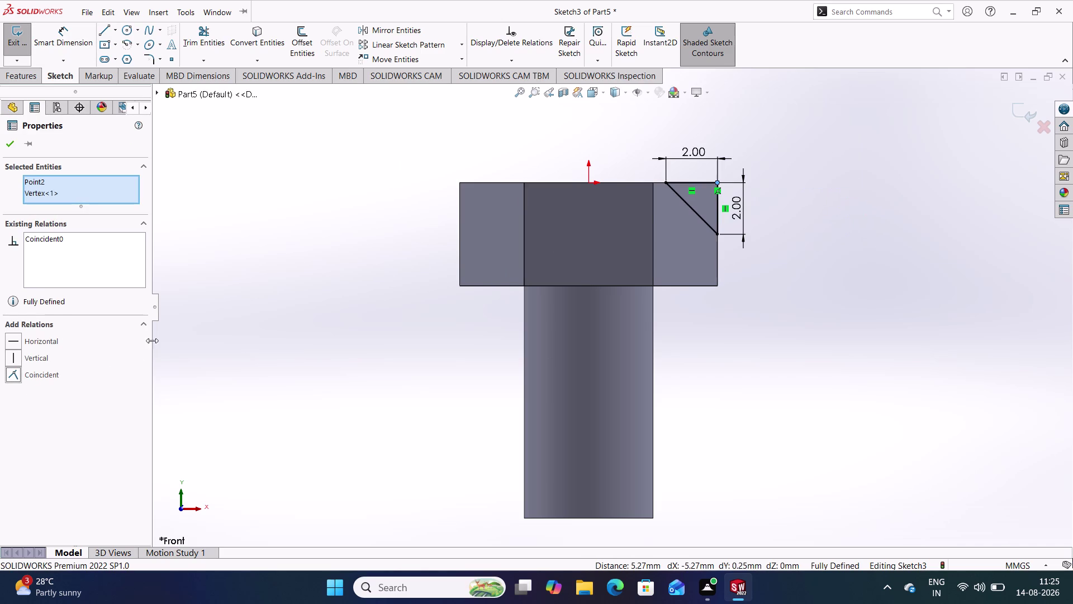
click(268, 361)
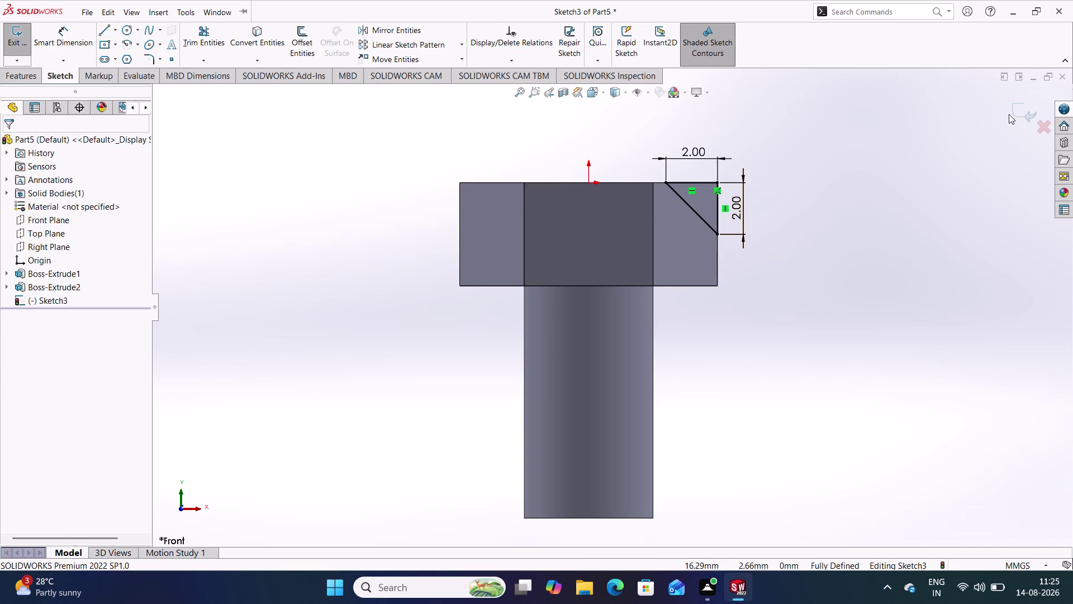
click(1009, 114)
Select Sketch3, switch to isometric view, and start a Revolved Cut from it.
click(1015, 114)
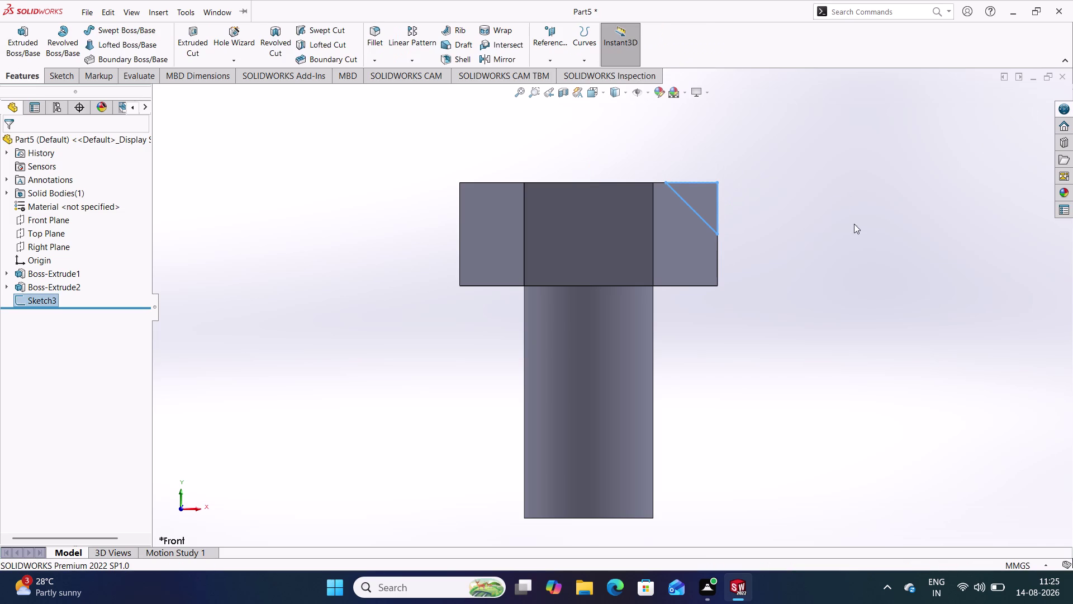
key(ctrl+7)
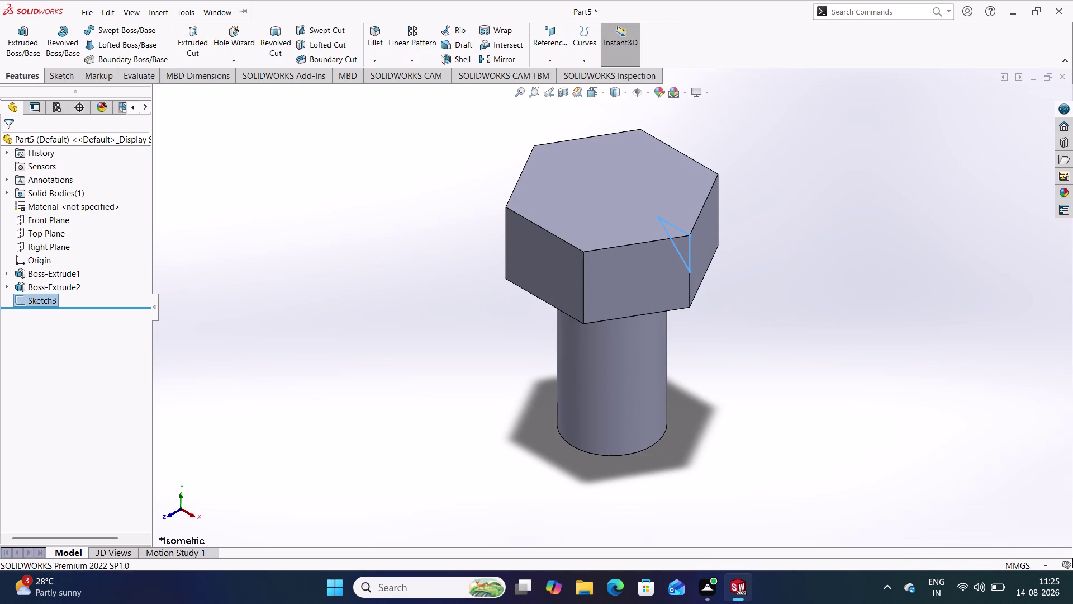
click(268, 50)
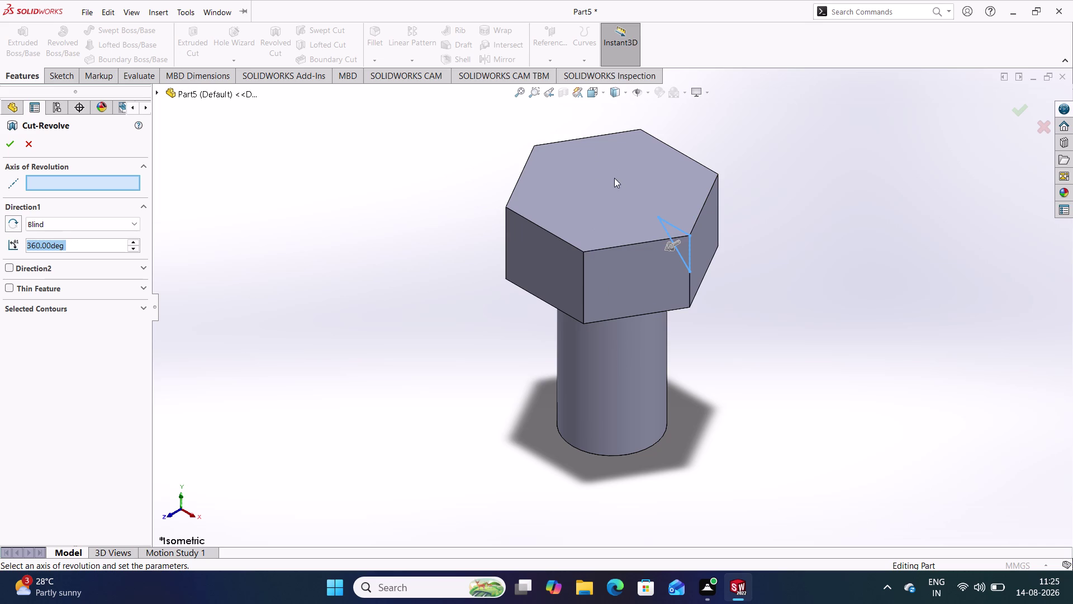
Try choosing a revolution axis from the flyout feature tree, including the Right Plane.
click(97, 182)
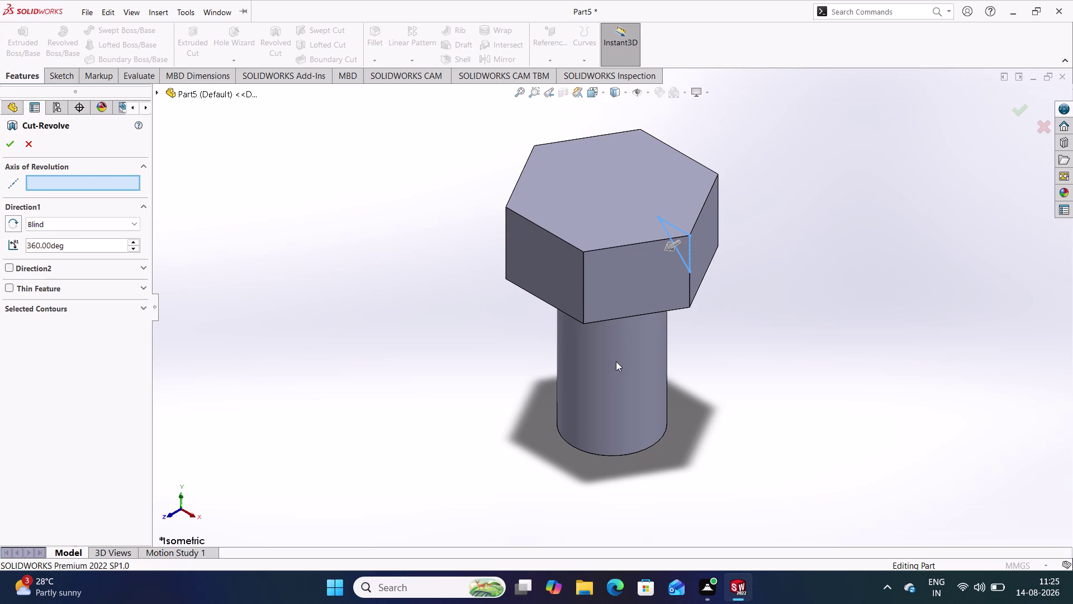
right_click(308, 182)
click(279, 219)
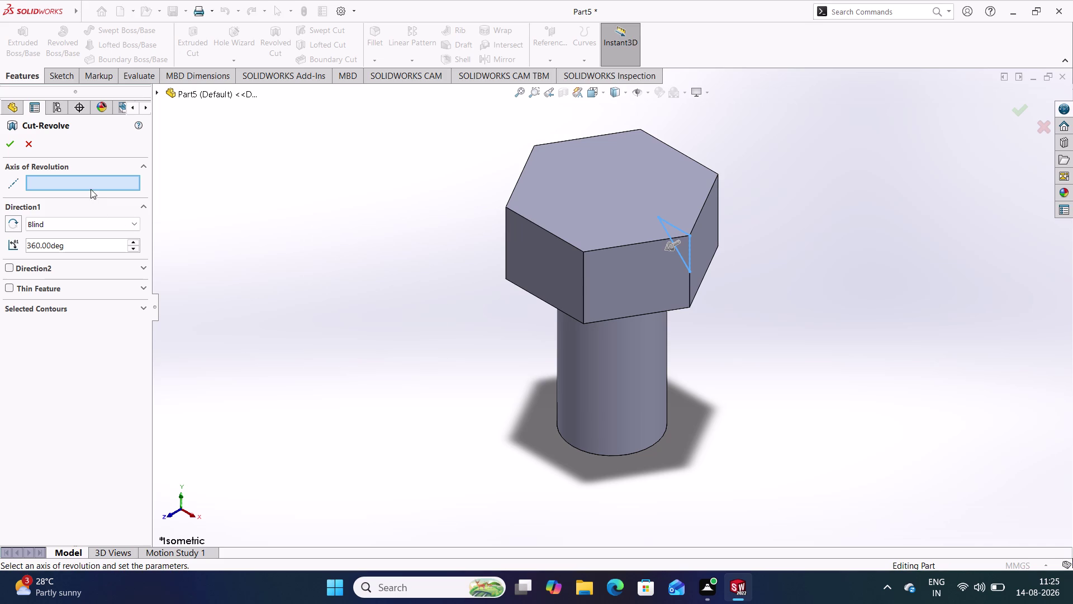
right_click(91, 180)
click(260, 154)
click(157, 89)
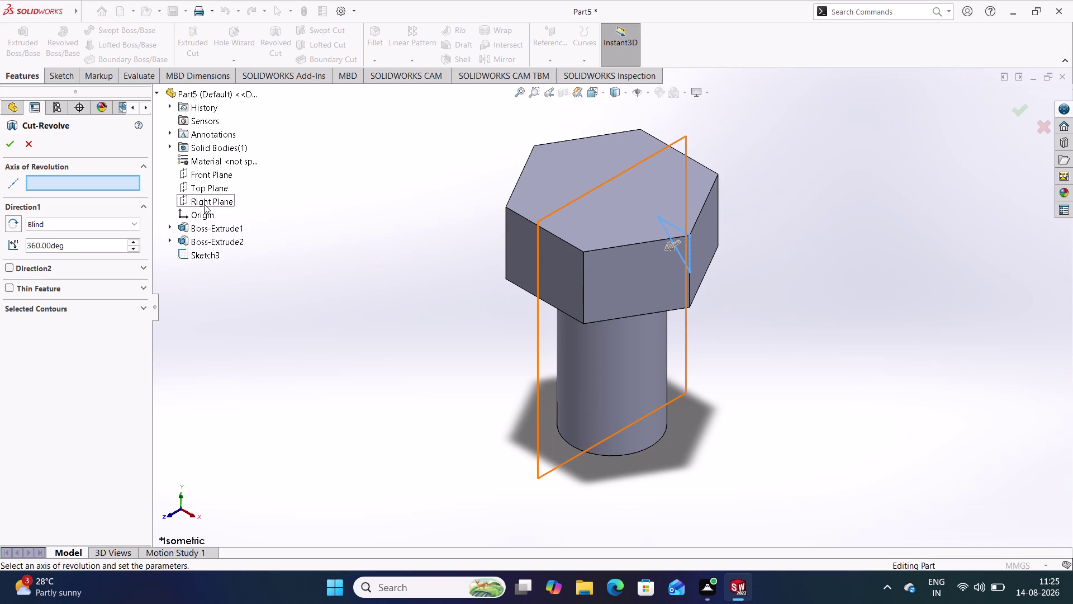
click(204, 204)
click(335, 188)
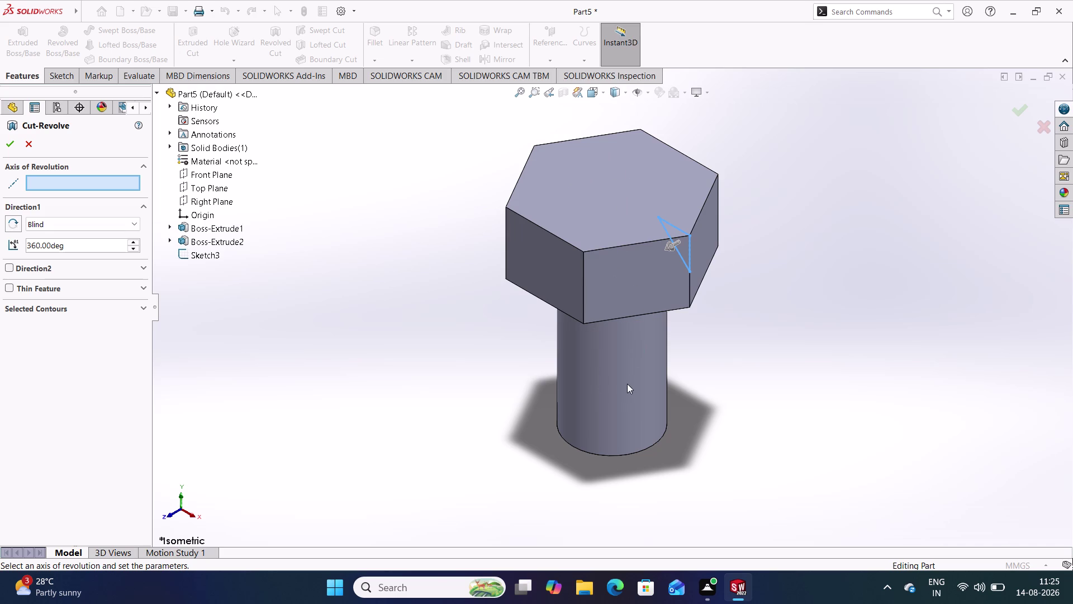
Orbit to inspect the chamfer sketch, try contour selection, then cancel the revolved cut.
middle_drag(625, 383, 638, 272)
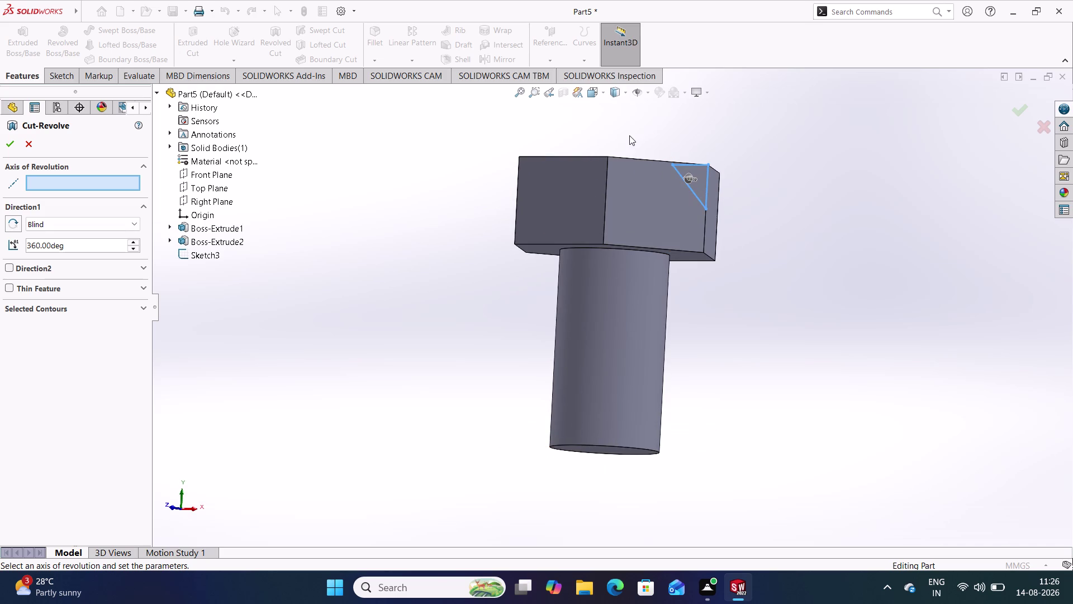
middle_drag(737, 177, 724, 217)
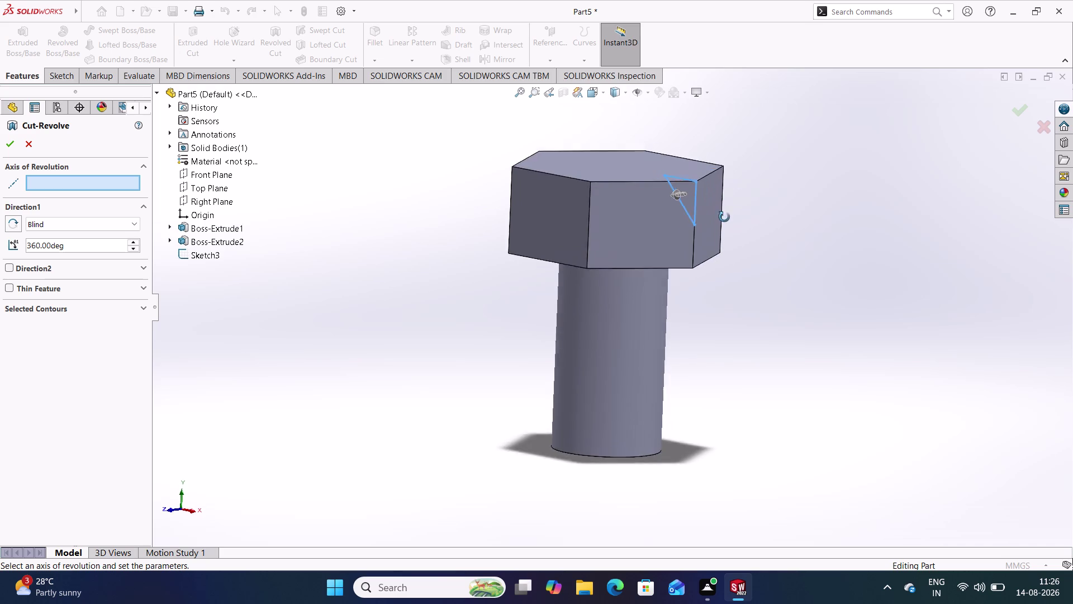
middle_drag(724, 217, 700, 292)
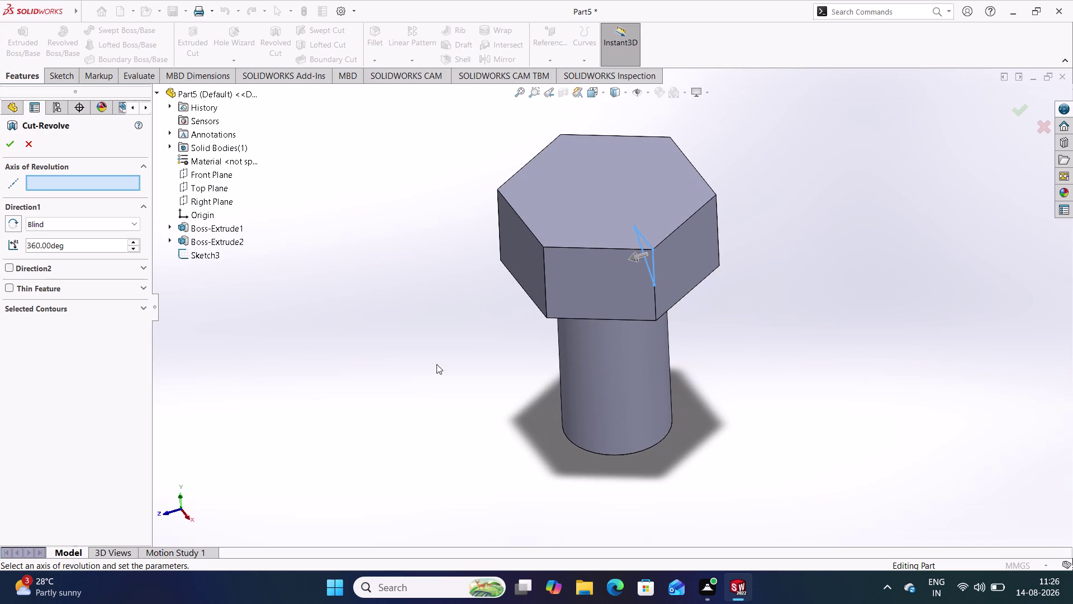
click(141, 305)
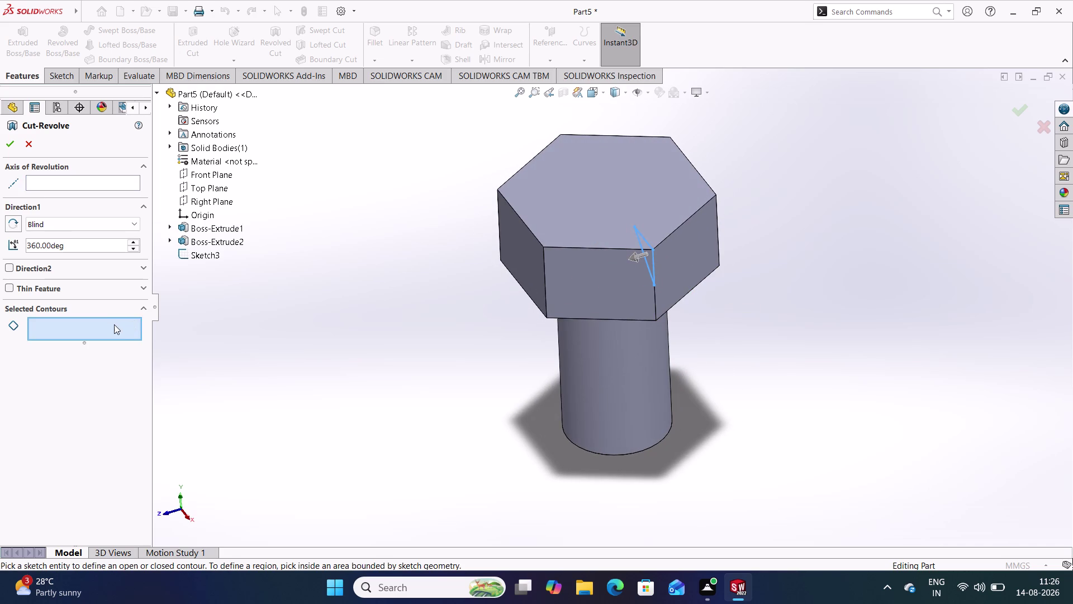
click(114, 324)
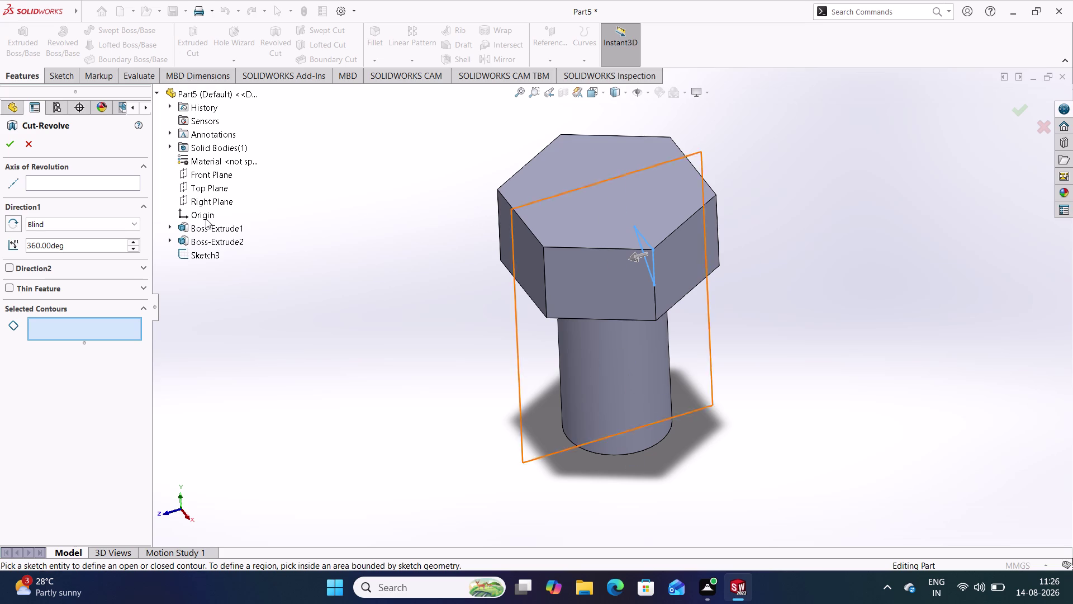
click(204, 203)
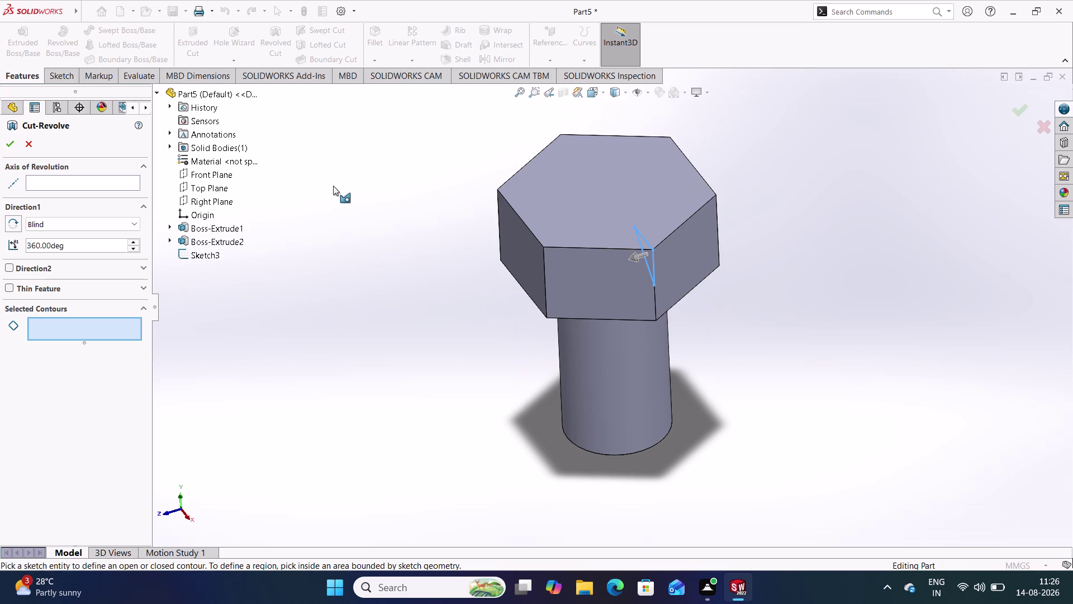
click(30, 140)
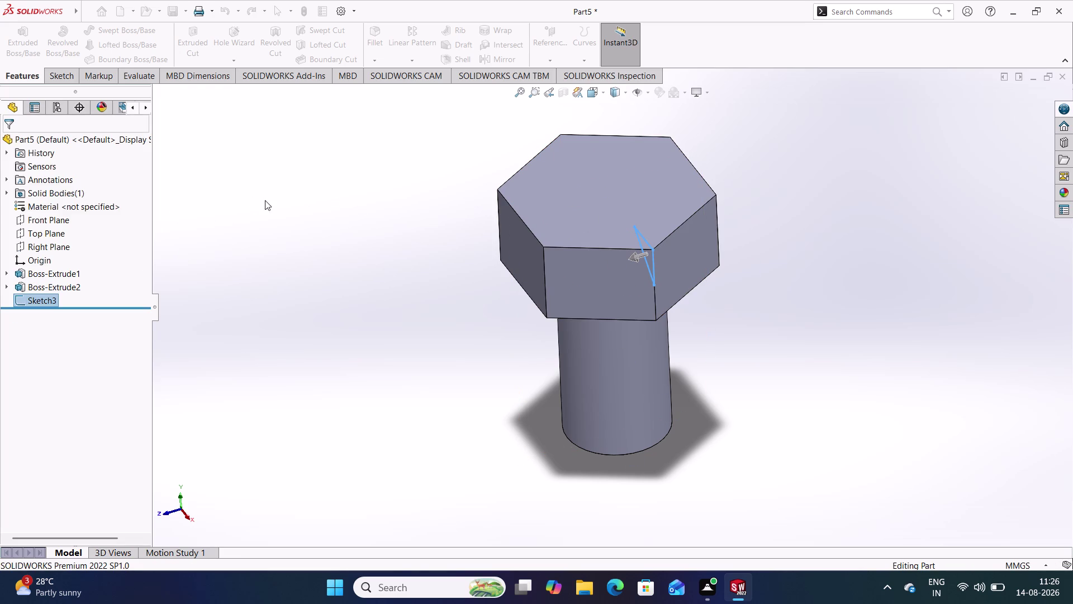
click(293, 207)
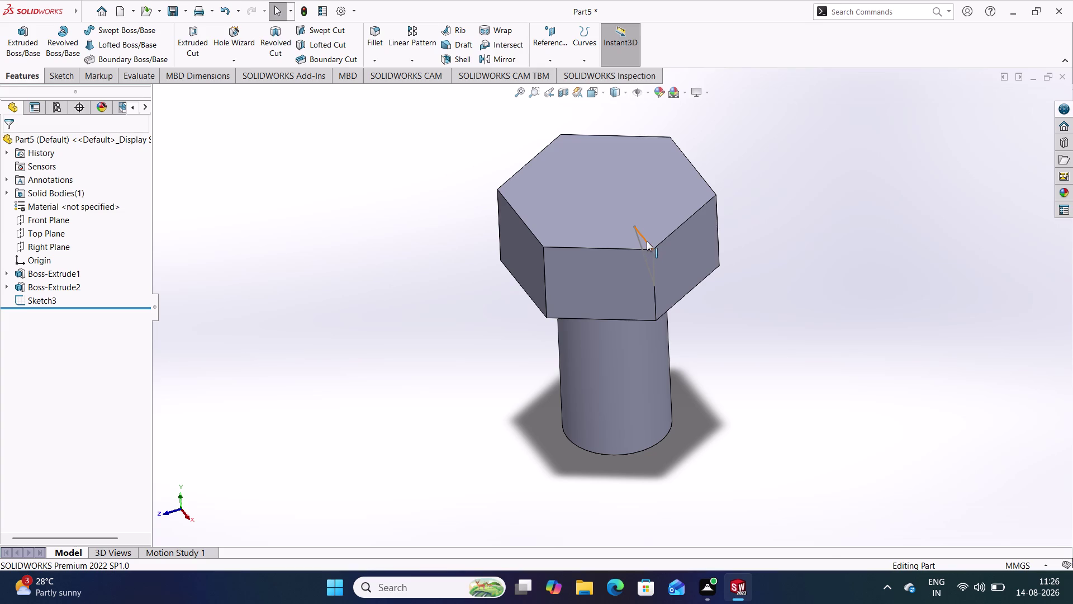
Draw a vertical centerline in Sketch3 from the shank's bottom centre to the head's top centre.
double_click(646, 240)
click(773, 213)
scroll(up, 3)
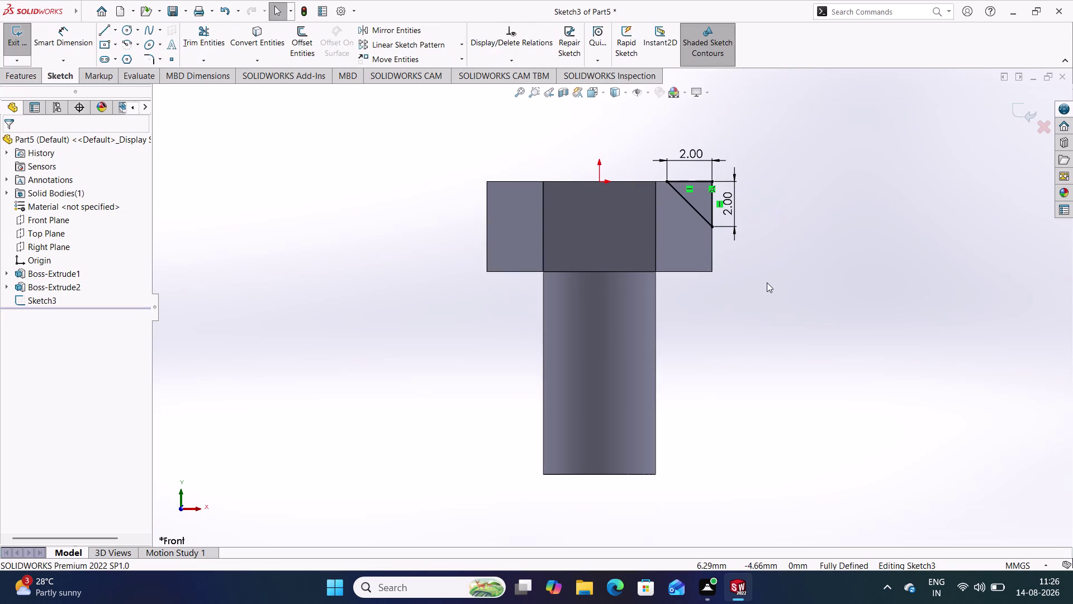
click(723, 312)
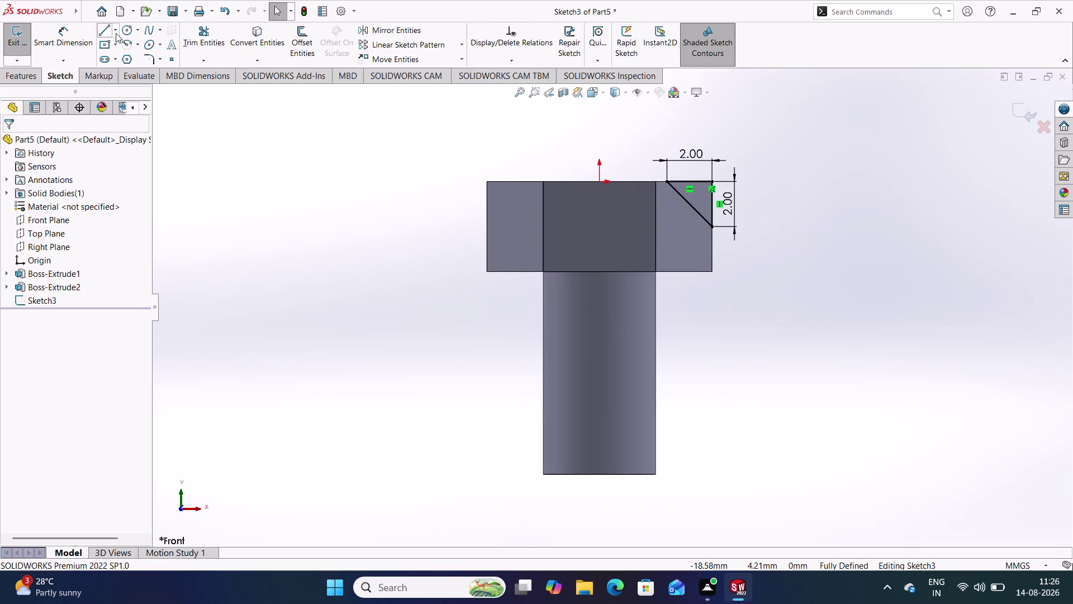
click(115, 33)
click(125, 55)
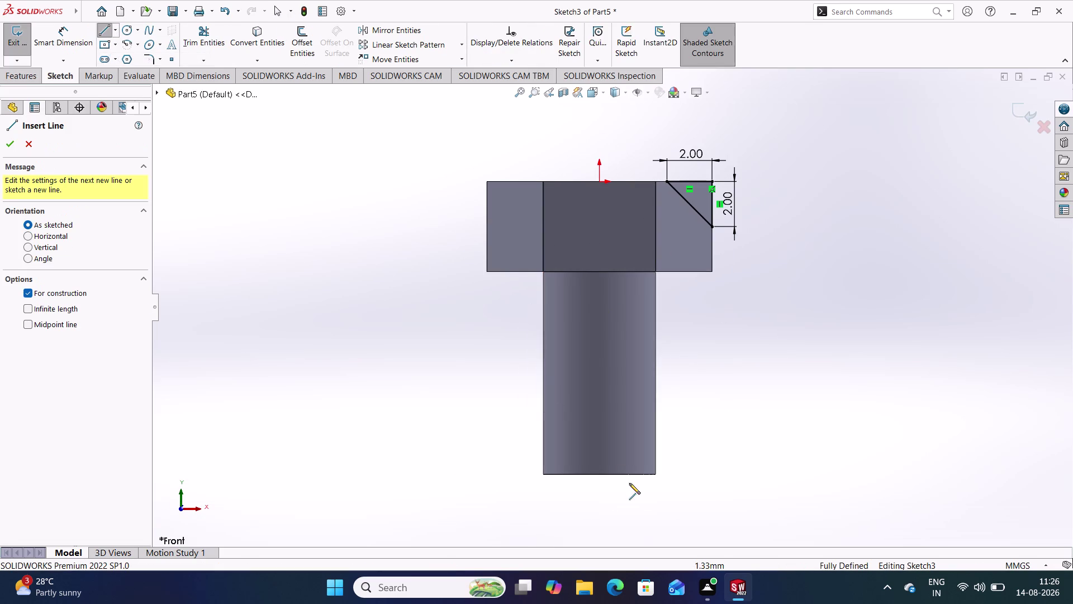
click(599, 476)
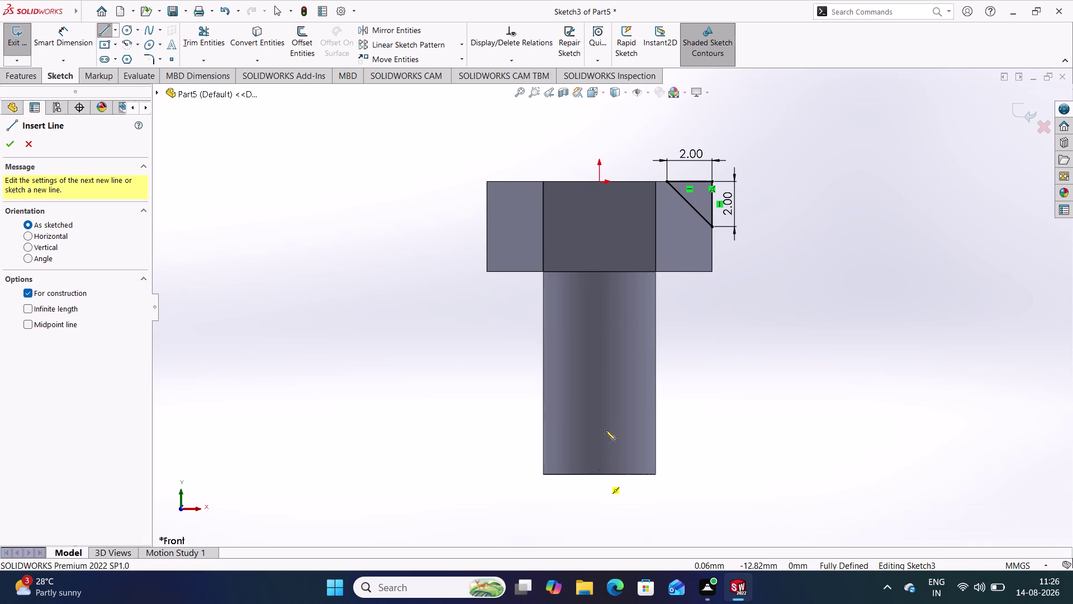
click(601, 180)
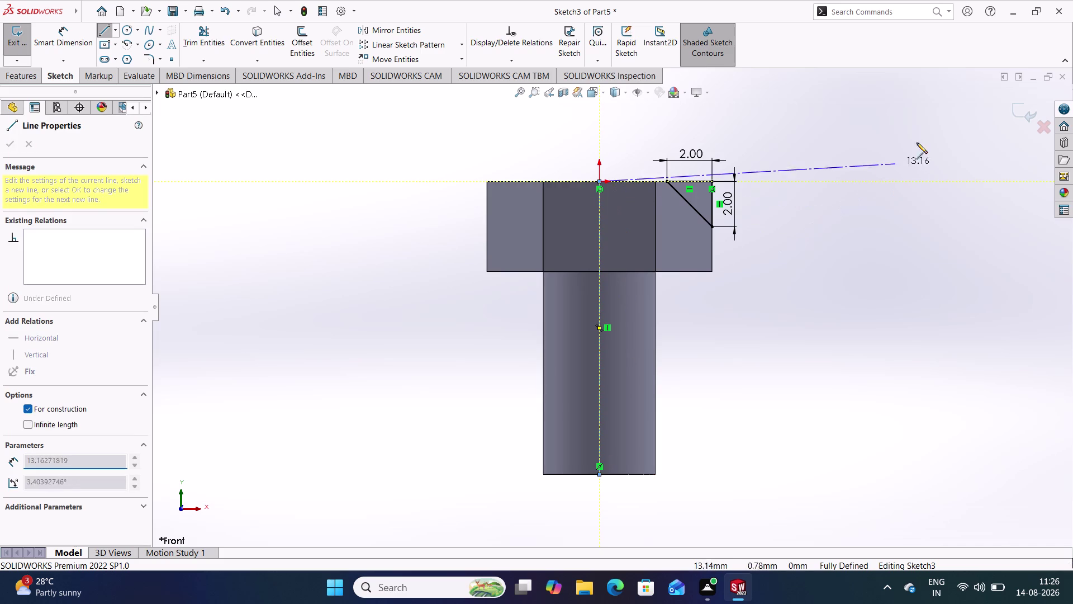
click(1025, 113)
click(840, 175)
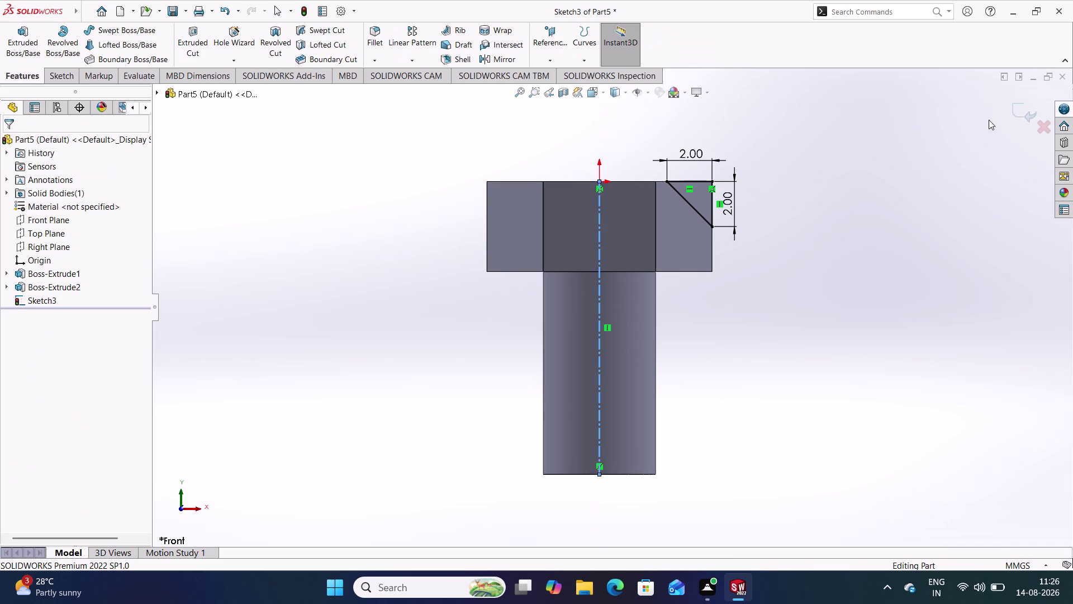
Try a revolve from a three-quarter view, which leaves an empty sketch on the head's top face.
click(943, 152)
middle_drag(862, 133, 855, 151)
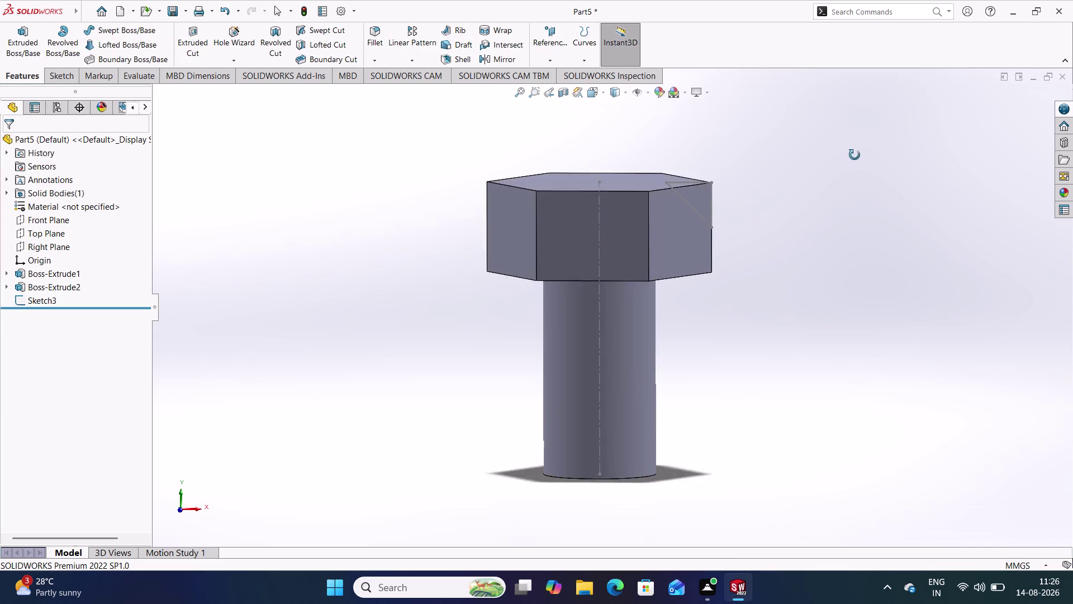
middle_drag(855, 151, 829, 219)
click(808, 225)
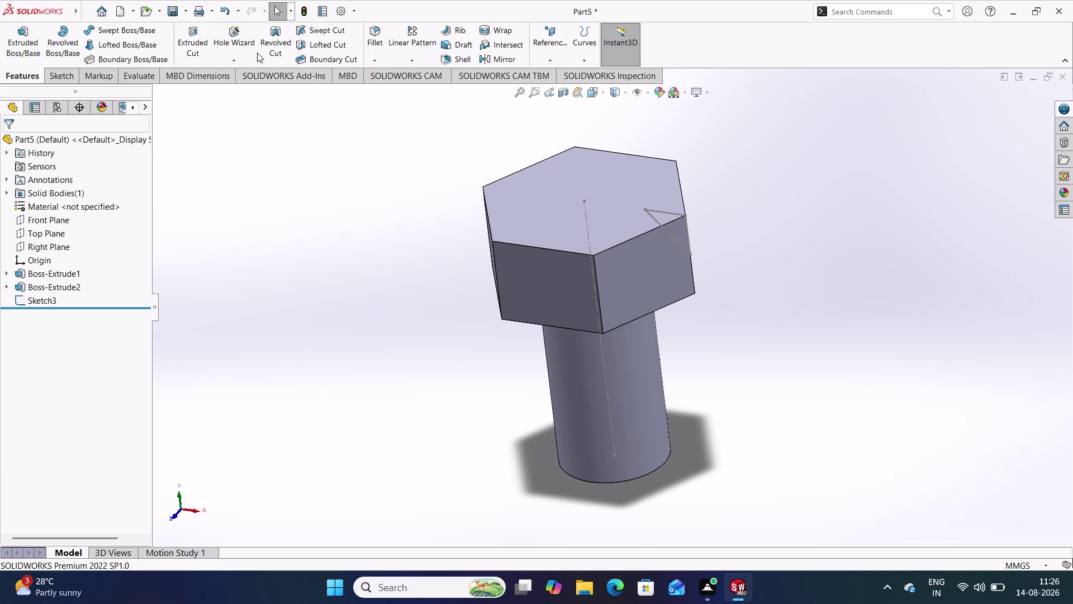
click(275, 44)
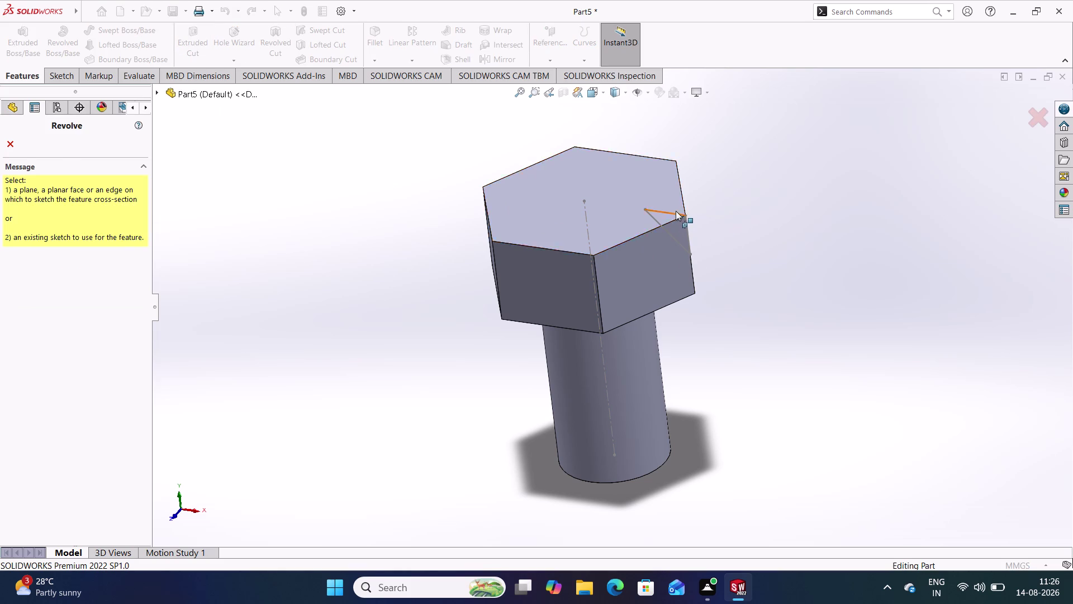
click(676, 210)
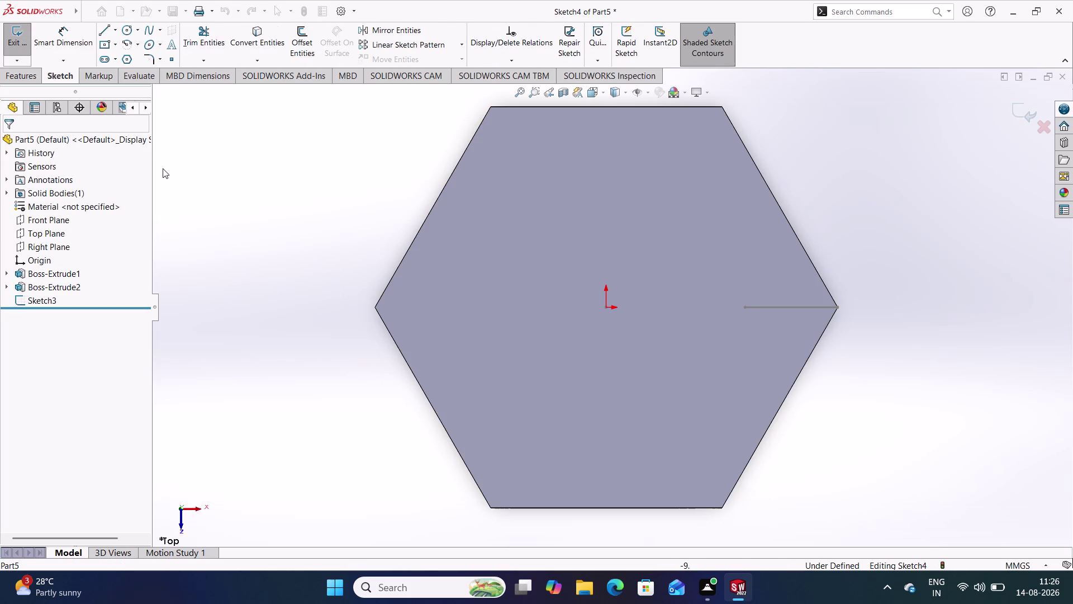
click(16, 44)
click(295, 144)
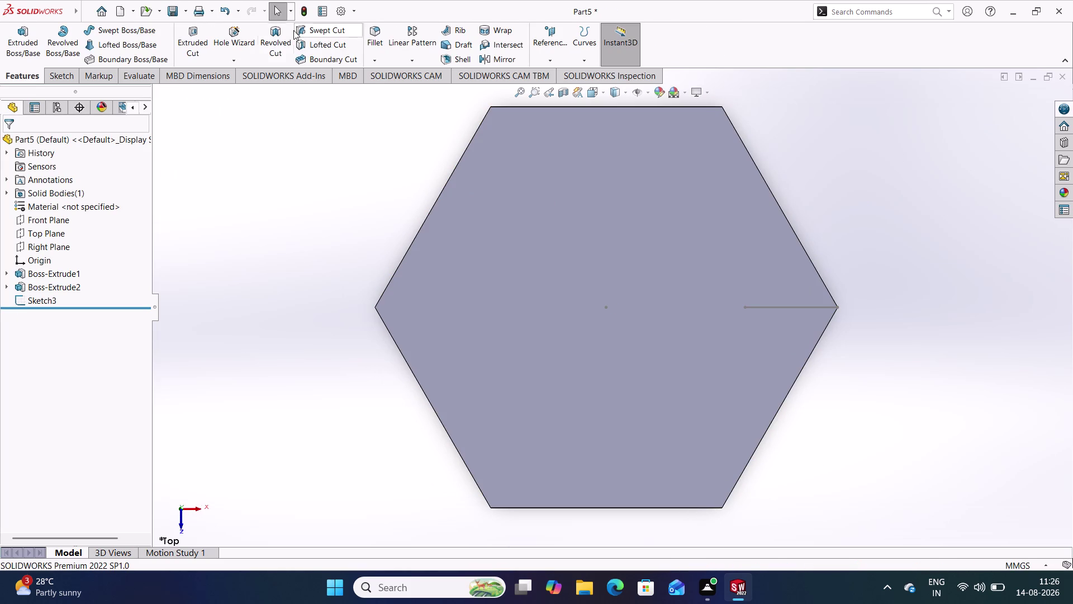
Retry the revolve in isometric view, then close Sketch5 and discard it.
click(270, 48)
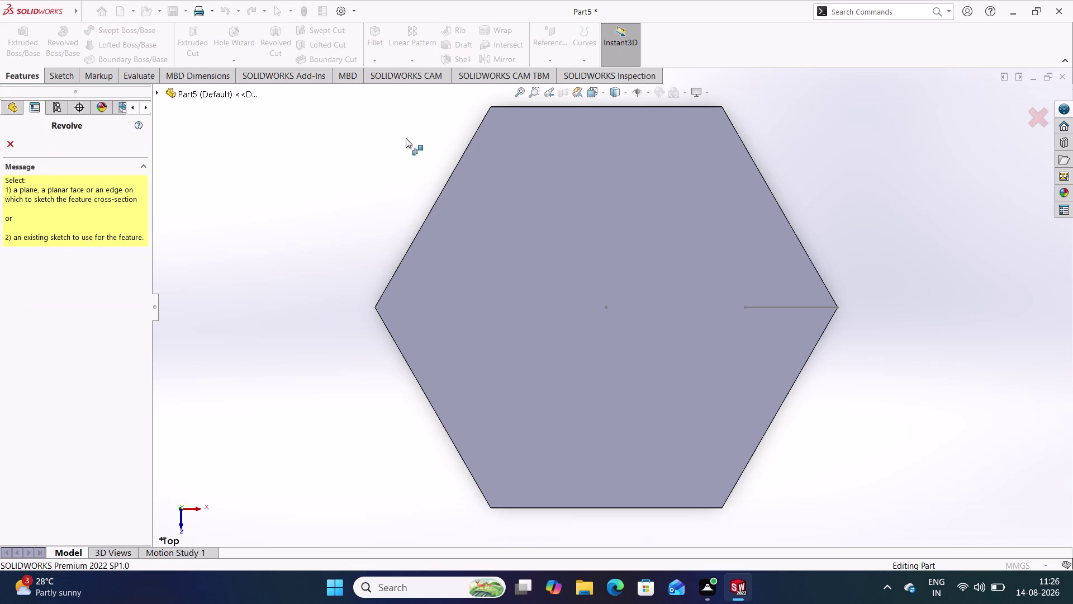
key(ctrl+7)
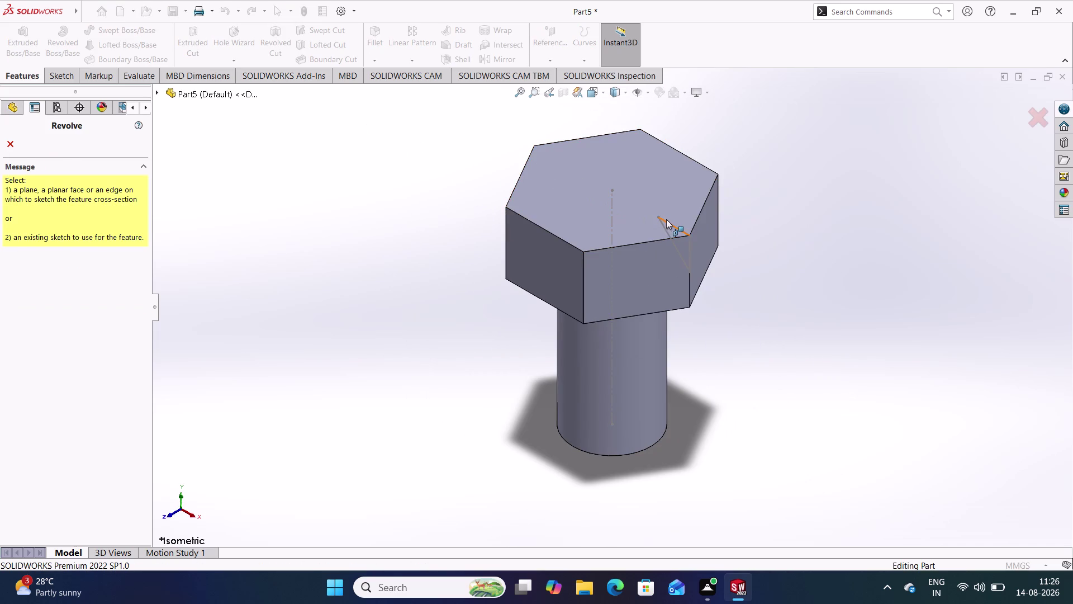
click(667, 219)
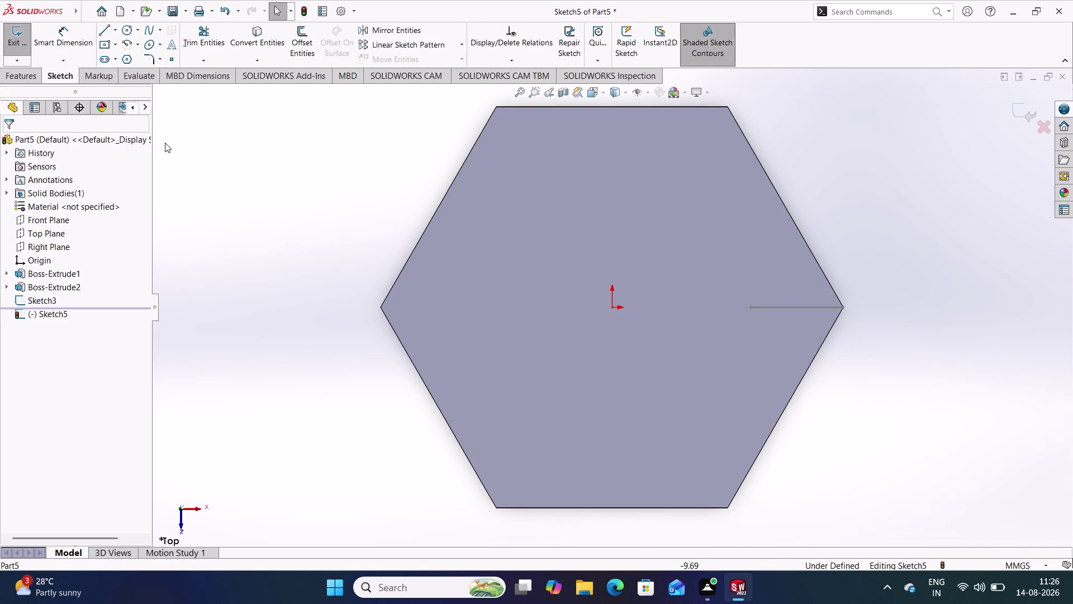
click(22, 43)
click(273, 249)
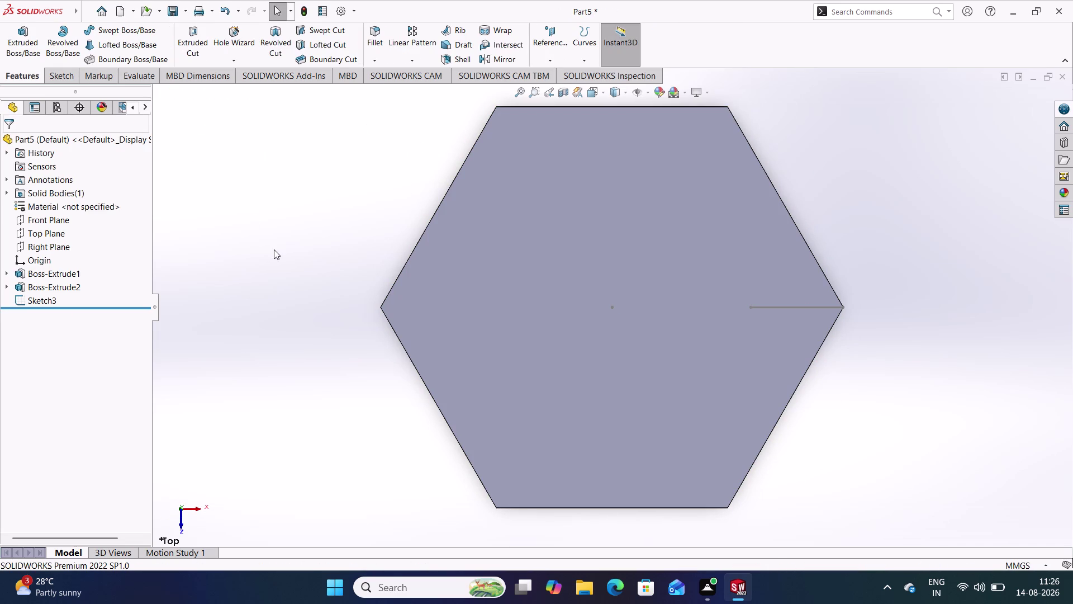
Preview a 360° revolved cut of Sketch3's triangle about its centreline.
middle_drag(274, 249, 263, 92)
click(298, 175)
scroll(up, 3)
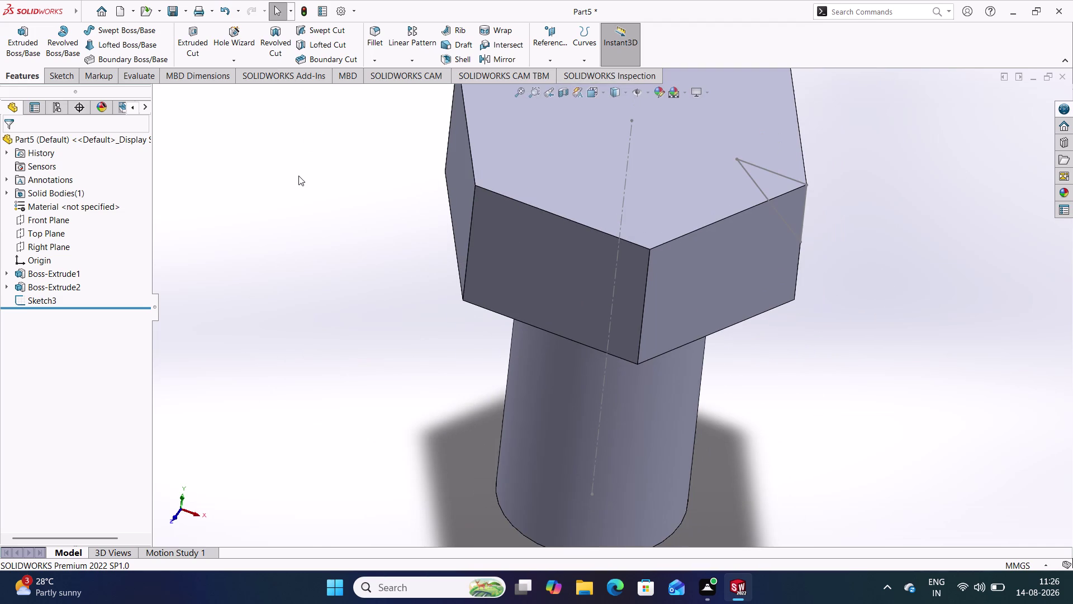
click(274, 44)
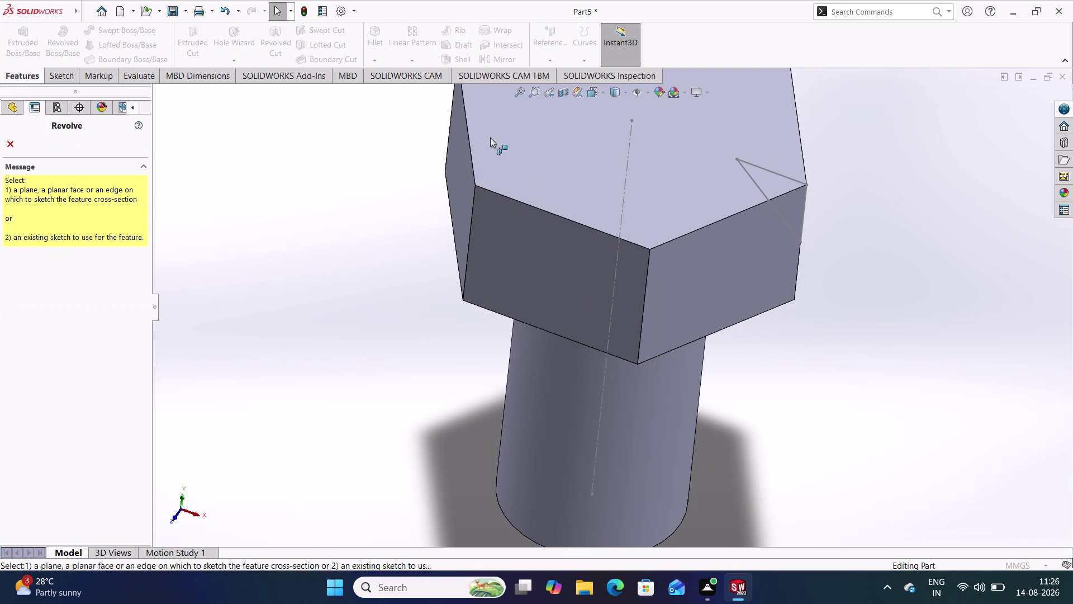
click(630, 135)
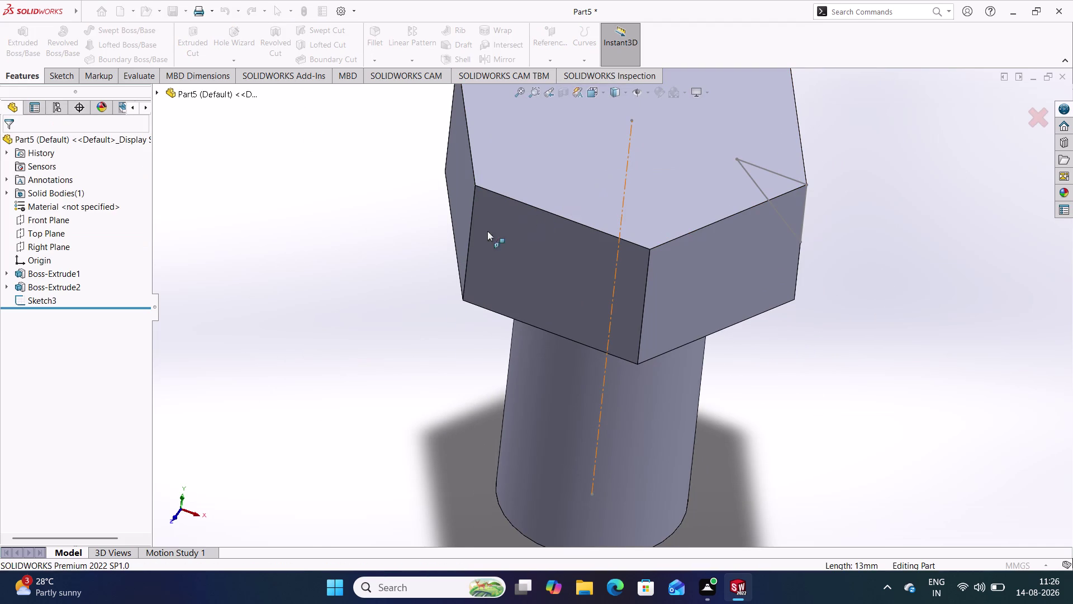
scroll(up, 3)
Inspect the 360° cut preview from several angles and accept it as Cut-Revolve1.
middle_drag(419, 333, 472, 222)
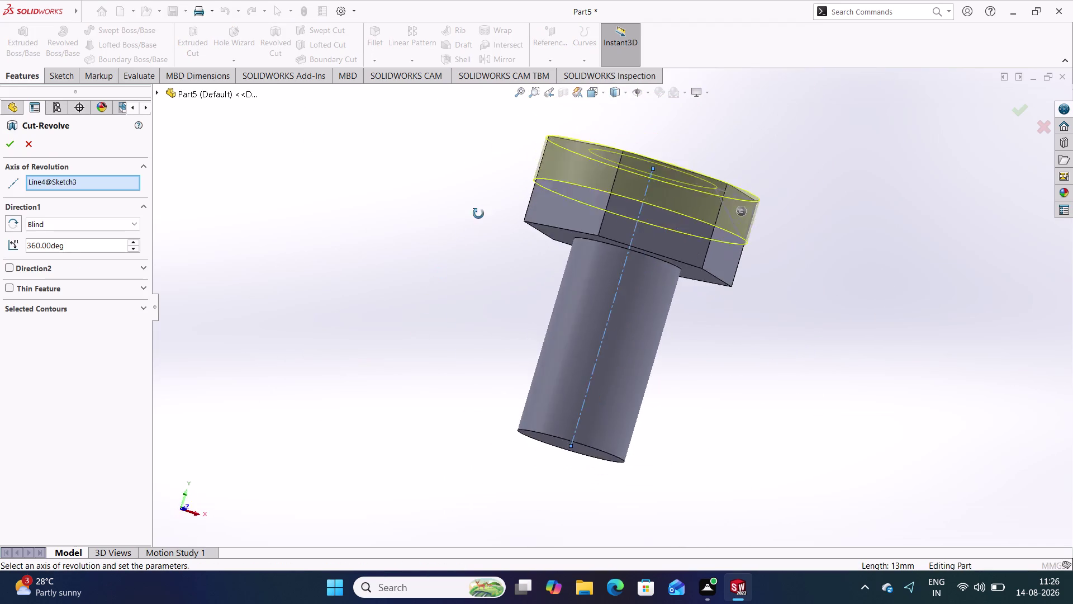
middle_drag(472, 223, 435, 261)
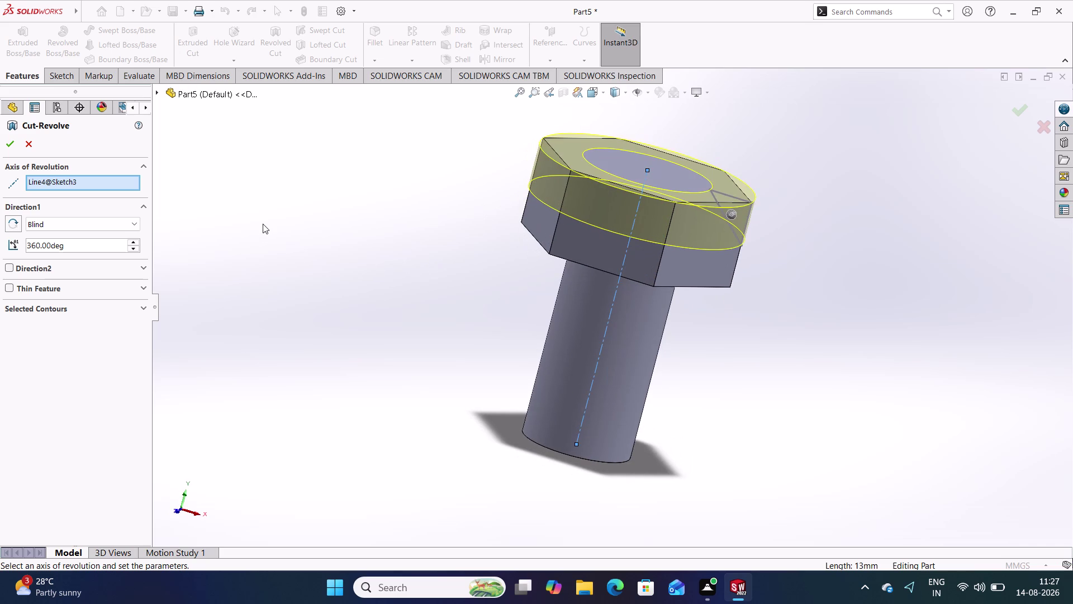
middle_drag(713, 401, 736, 323)
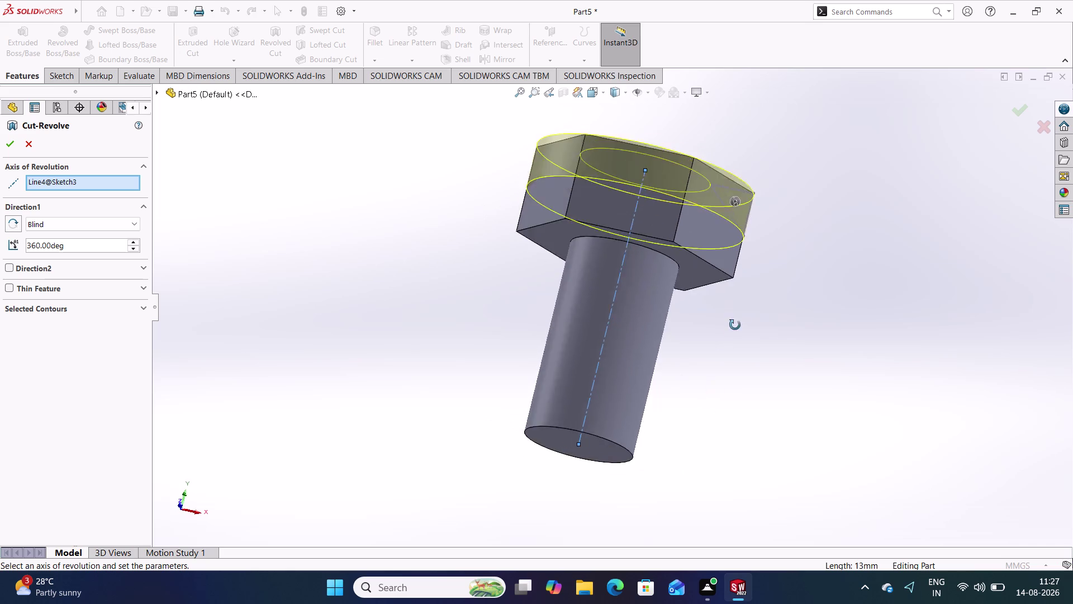
middle_drag(736, 323, 755, 428)
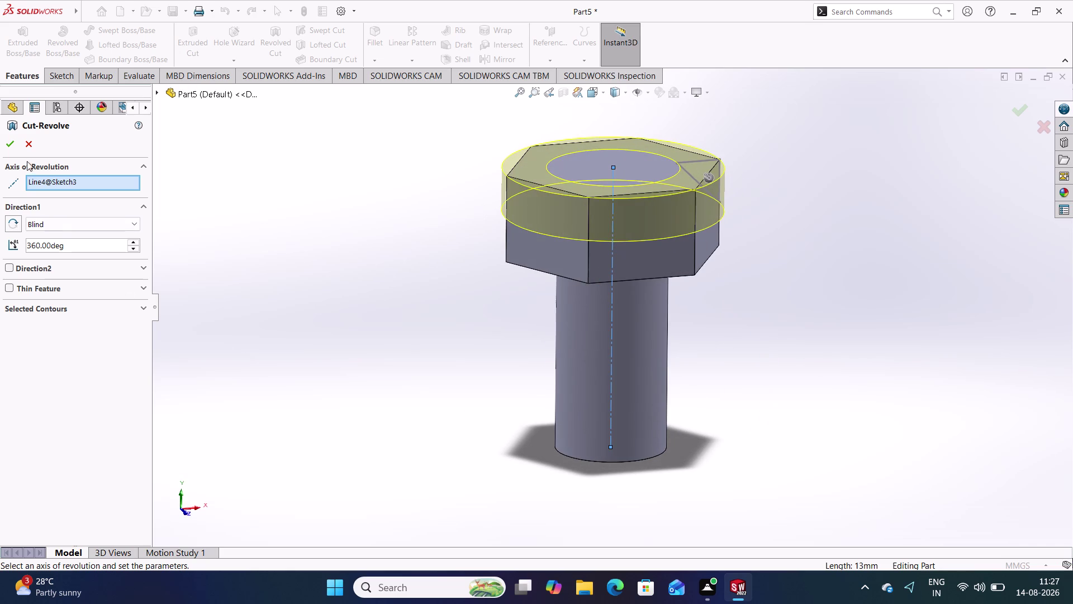
click(9, 146)
Inspect the chamfered head, then reopen Sketch3 under Cut-Revolve1 for editing.
middle_drag(450, 269, 470, 318)
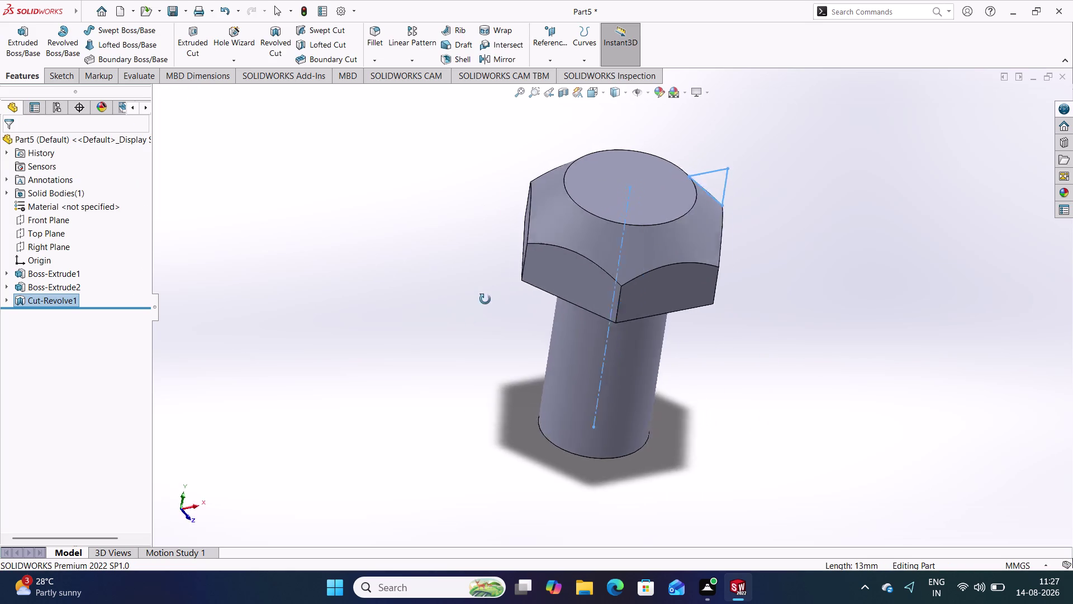
middle_drag(471, 318, 523, 243)
middle_drag(544, 257, 400, 203)
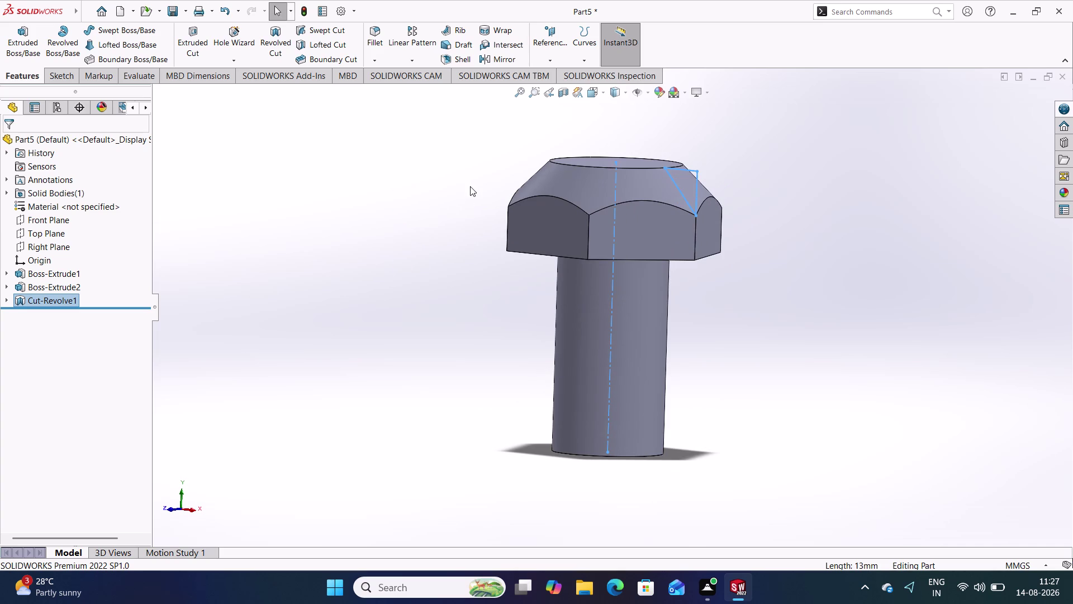
middle_drag(394, 269, 446, 303)
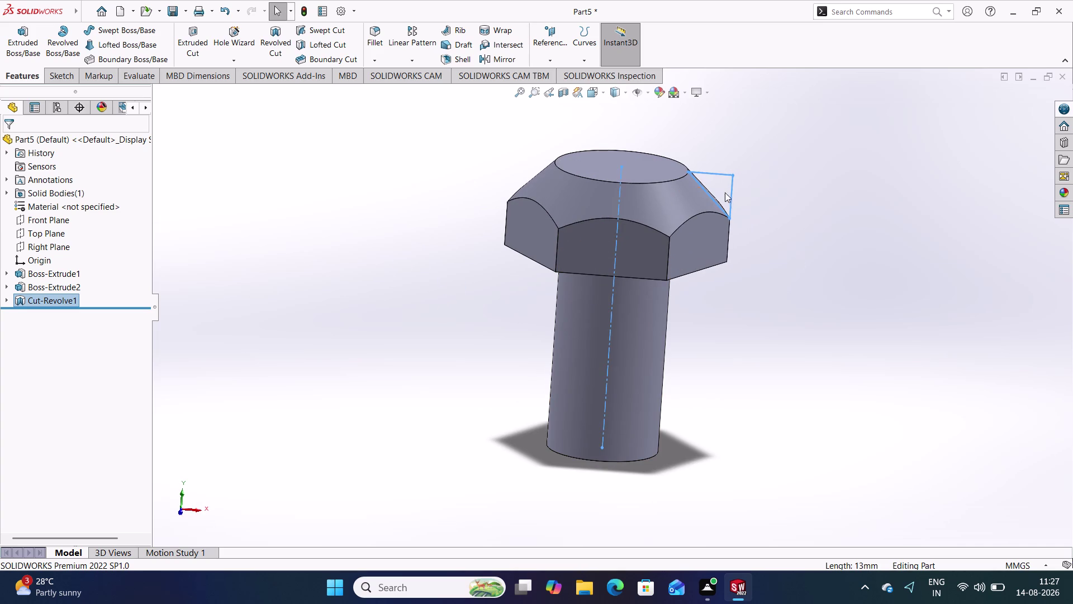
double_click(732, 187)
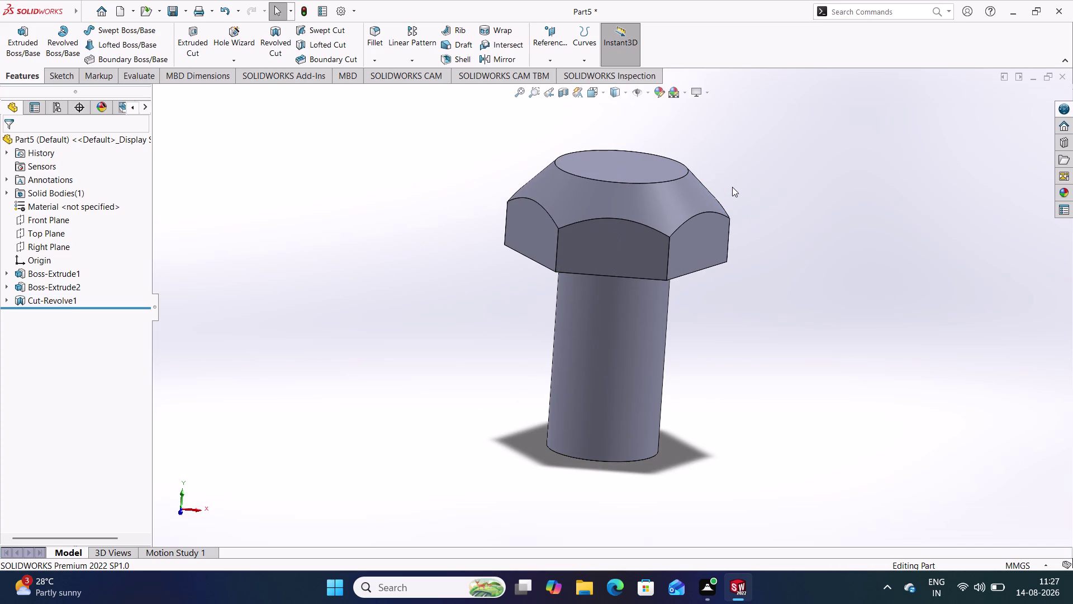
click(471, 297)
click(8, 298)
double_click(61, 312)
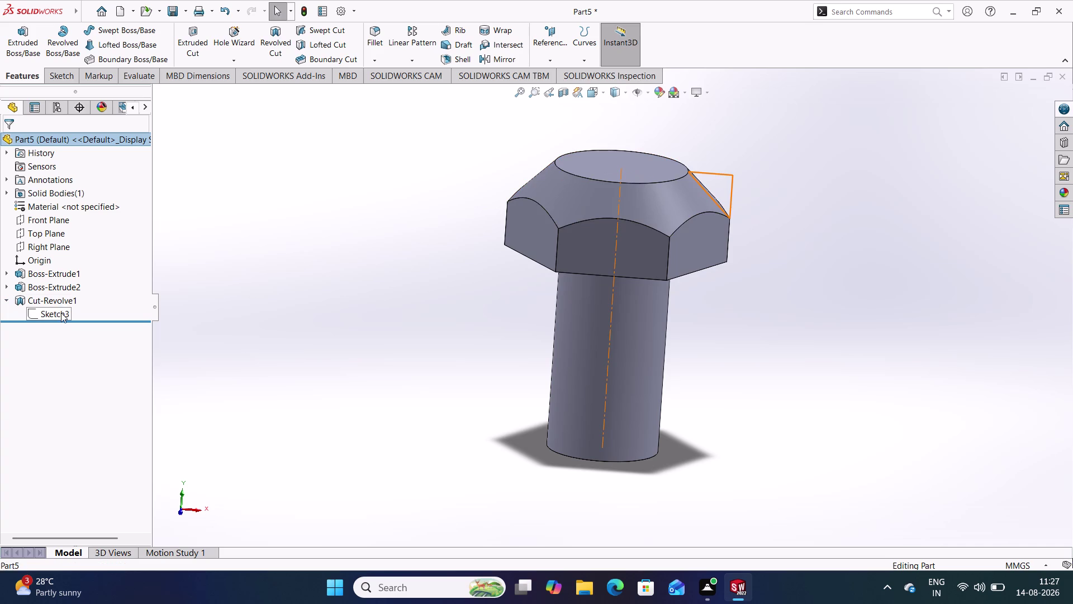
scroll(up, 3)
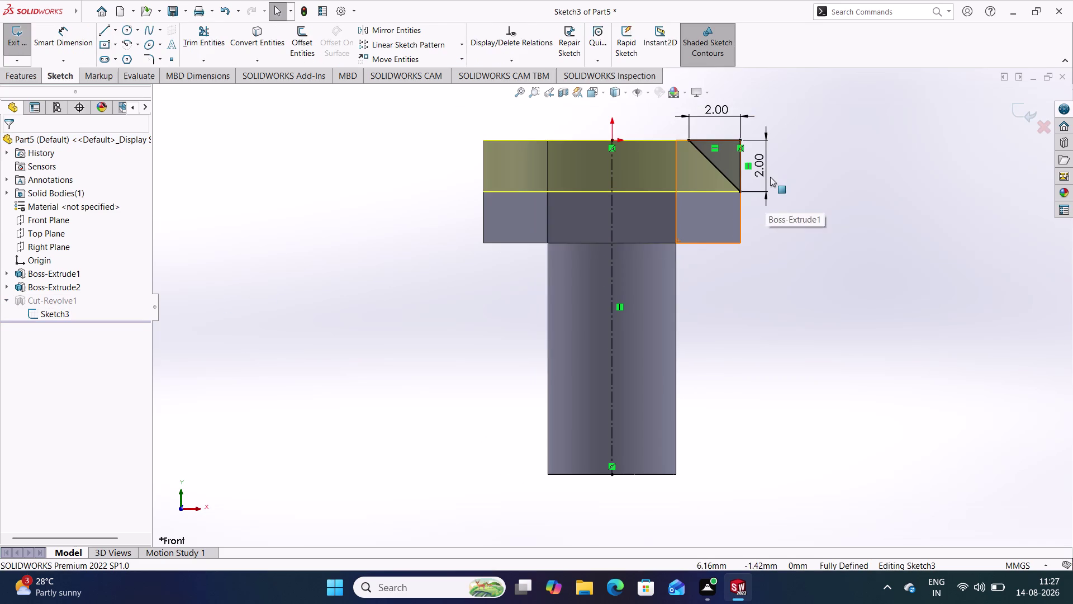
Change the chamfer height dimension from 2 to 1 mm, rebuild, and inspect the head.
double_click(757, 158)
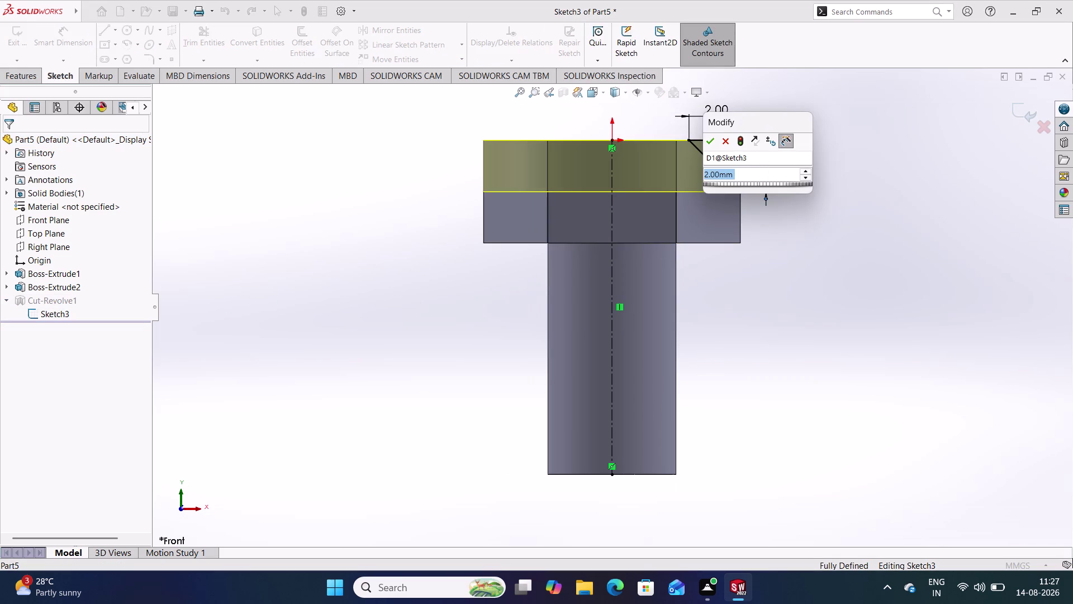
key(1)
key(Return)
click(808, 176)
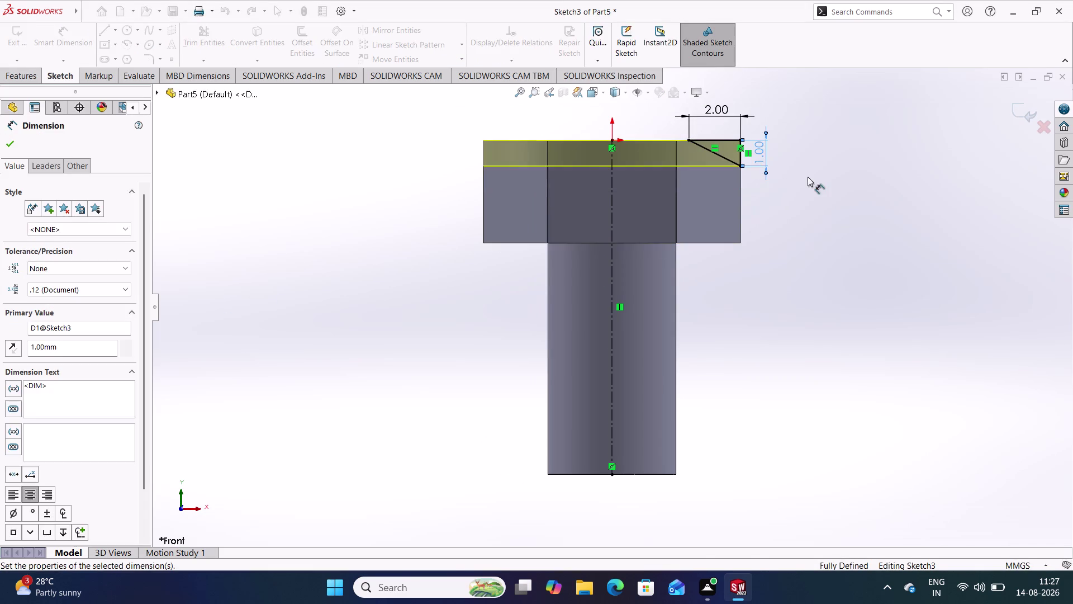
click(714, 109)
click(824, 166)
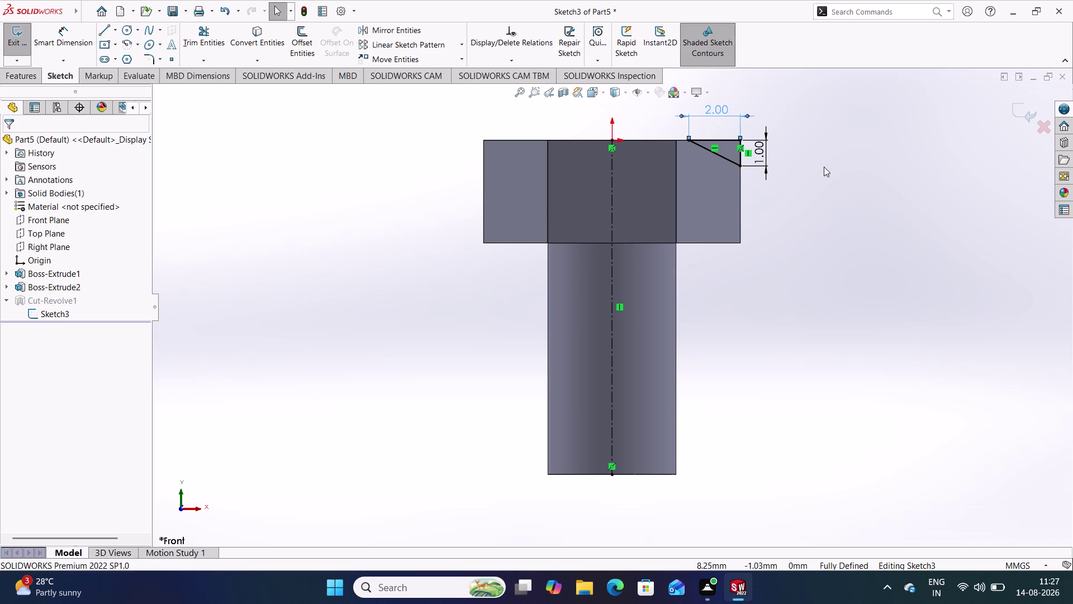
click(1019, 112)
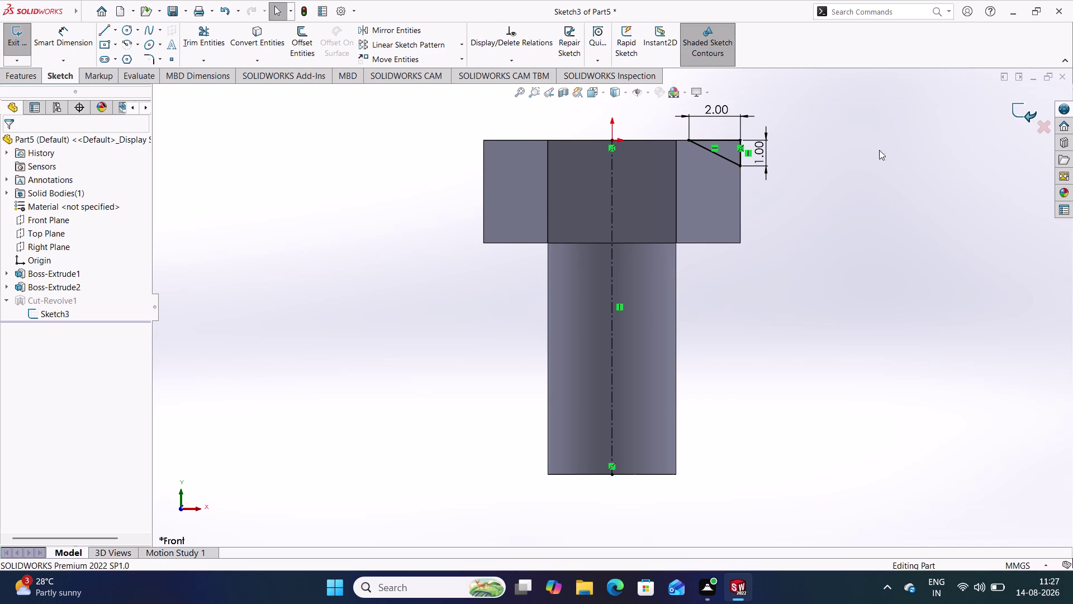
middle_drag(841, 139, 831, 263)
scroll(down, 3)
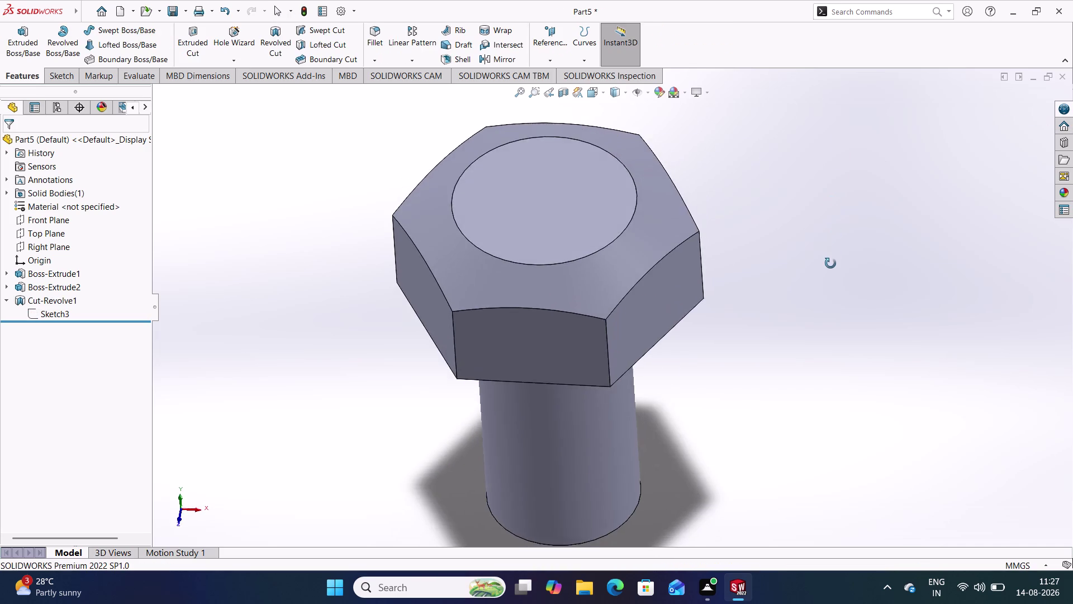
middle_drag(830, 264, 852, 146)
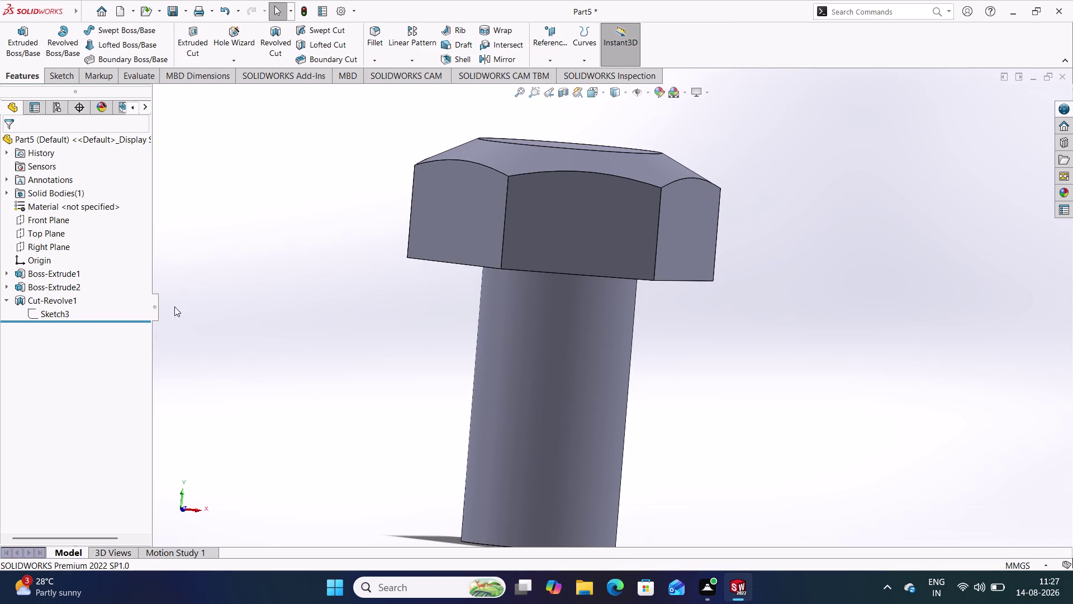
Reopen Sketch3, change the chamfer width to 1 mm, and rebuild.
double_click(62, 309)
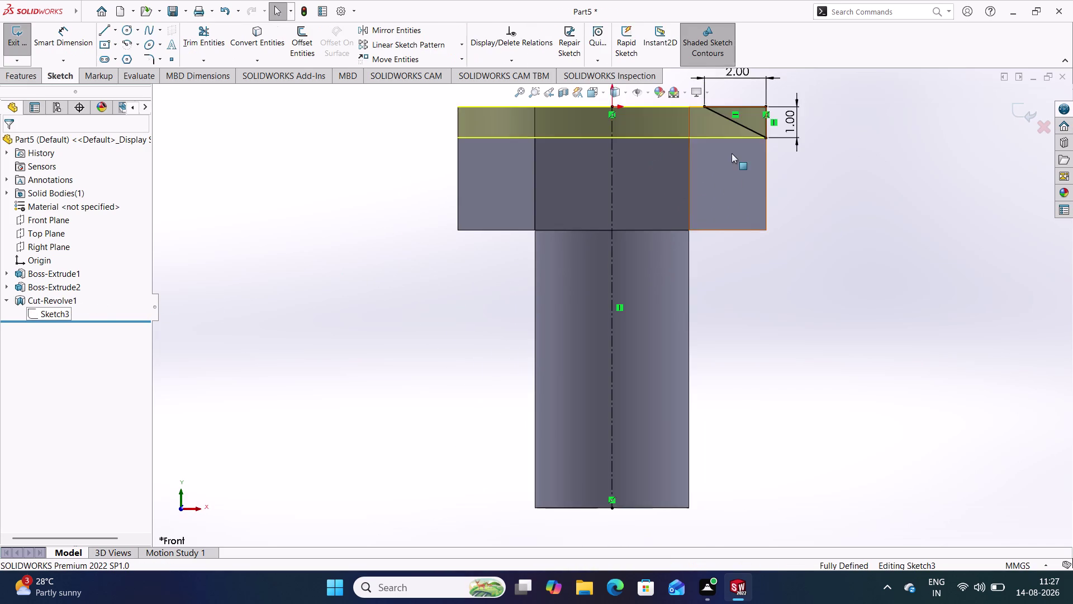
scroll(up, 3)
double_click(700, 141)
key(1)
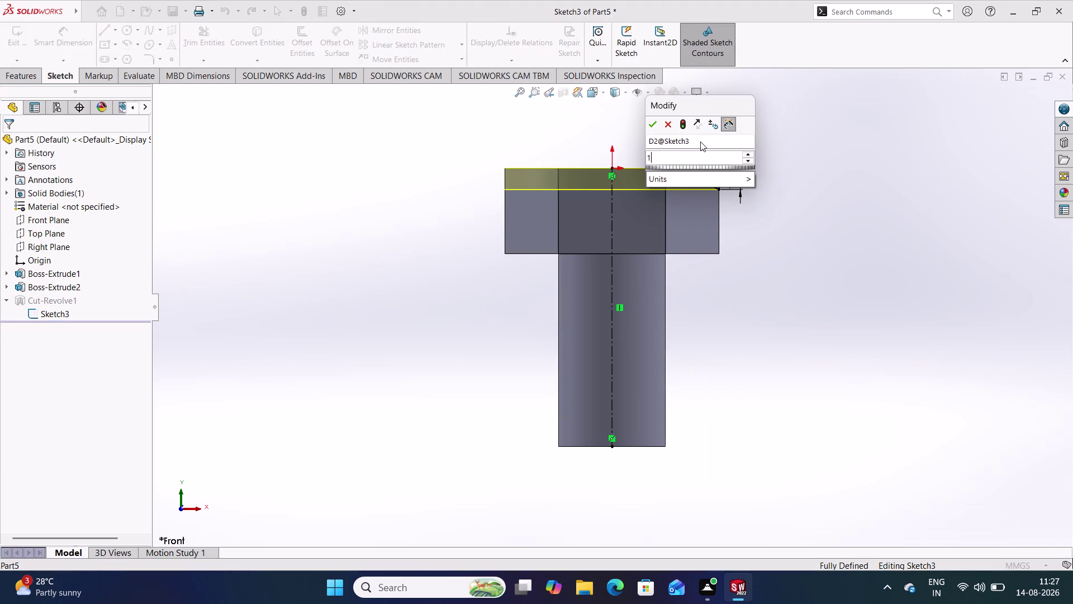
key(Return)
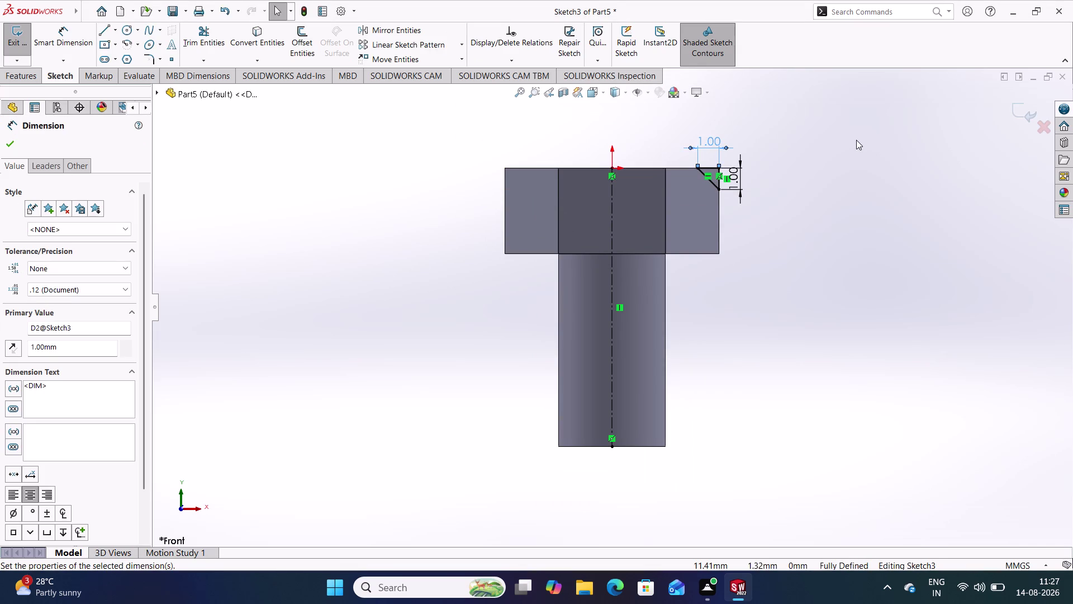
click(856, 140)
click(1015, 112)
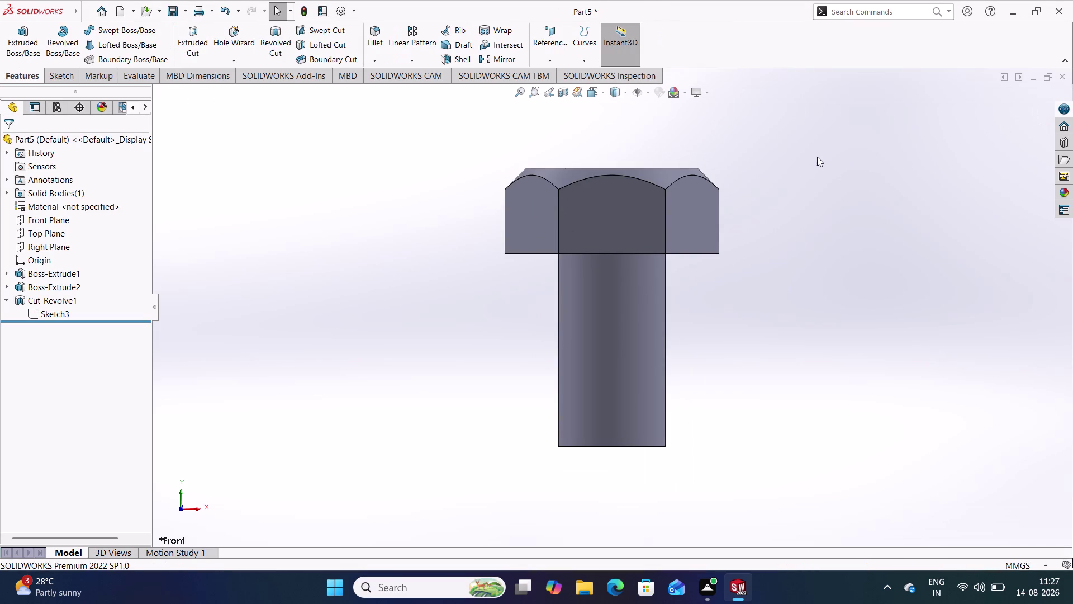